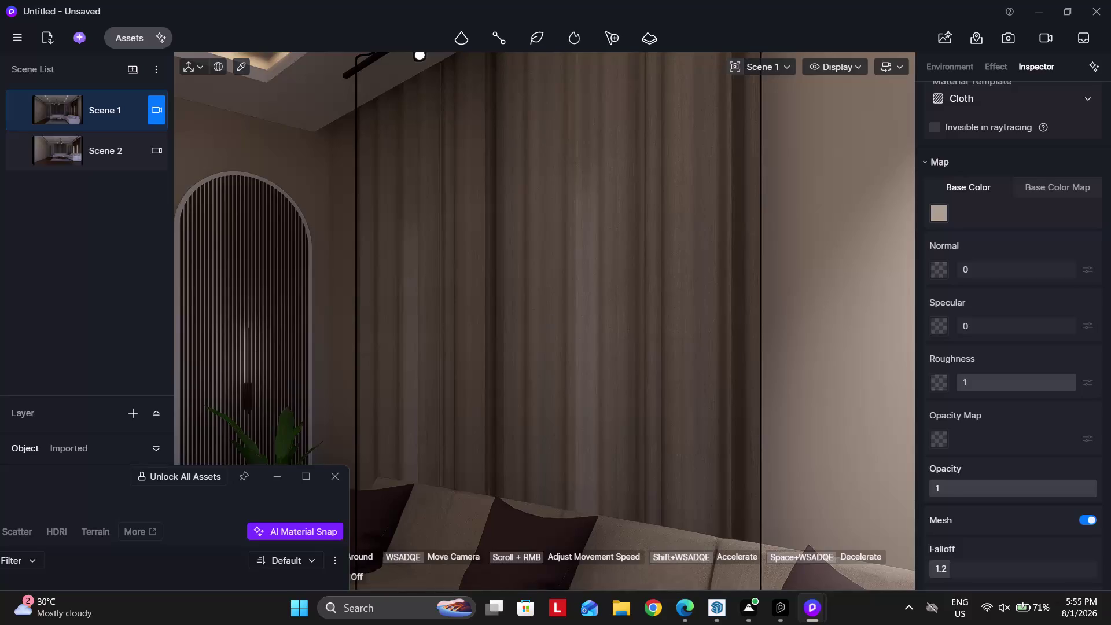
Pick up the curtain's cloth material with the Material Picker.
right_drag(515, 261, 518, 268)
key(Escape)
click(245, 61)
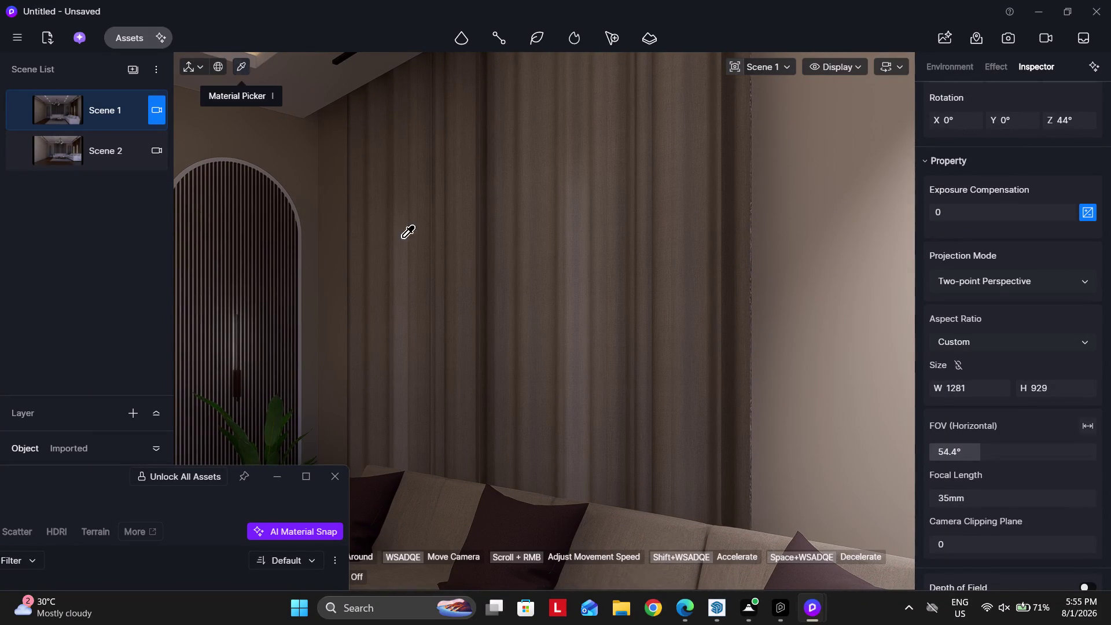
click(504, 318)
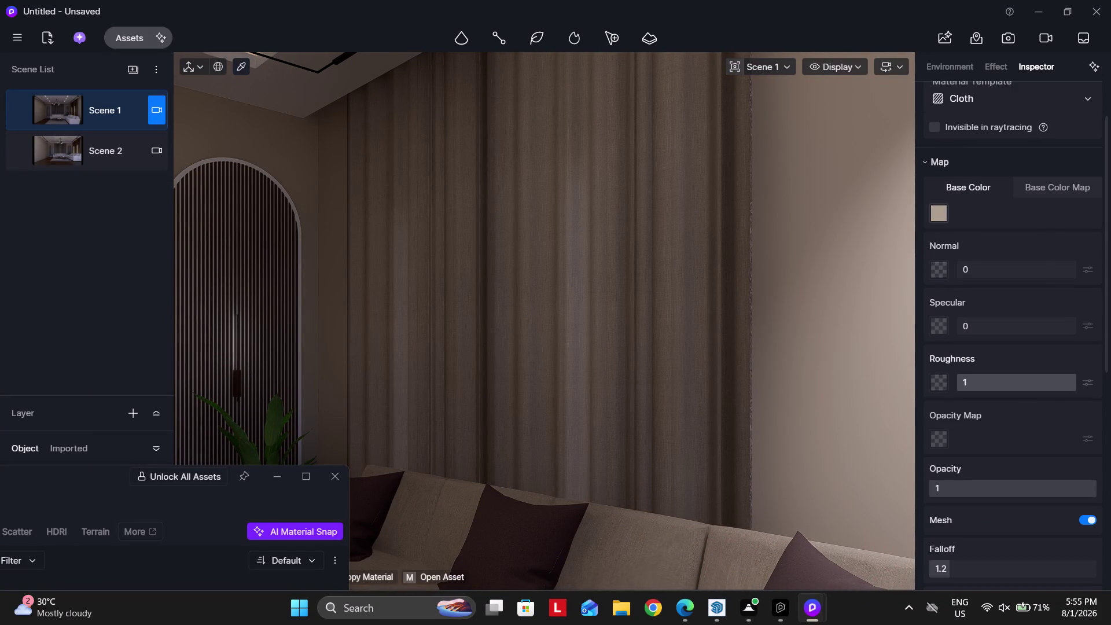
Lower the curtain roughness from 1 to 0, nudge opacity, then clear the selection.
drag(981, 388, 750, 395)
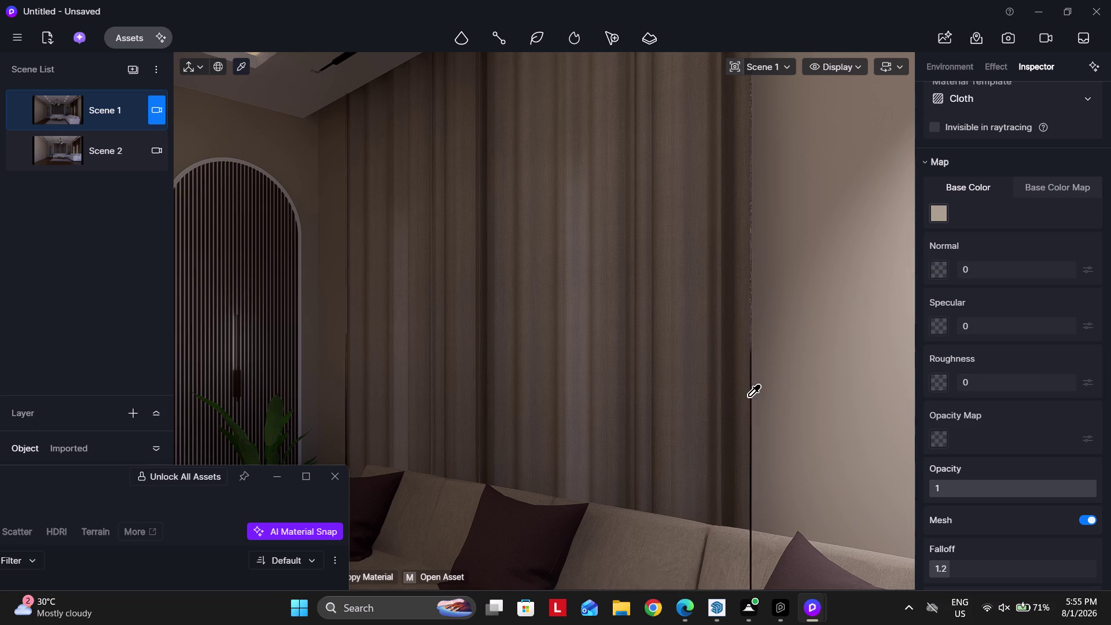
drag(944, 487, 1110, 478)
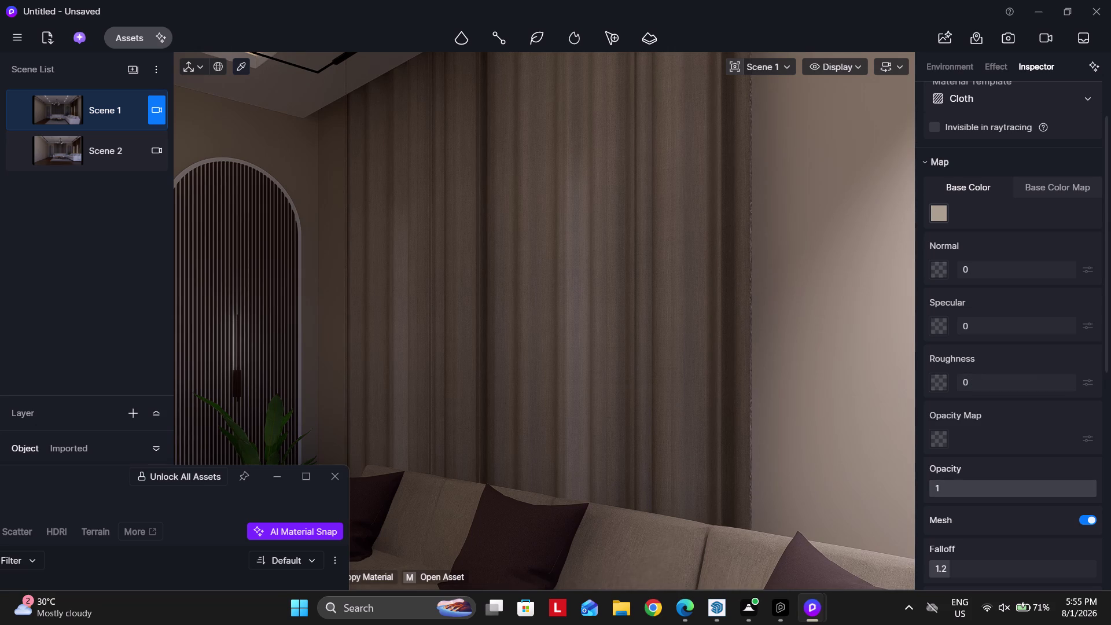
drag(1110, 479, 1110, 478)
click(965, 492)
drag(960, 492, 880, 492)
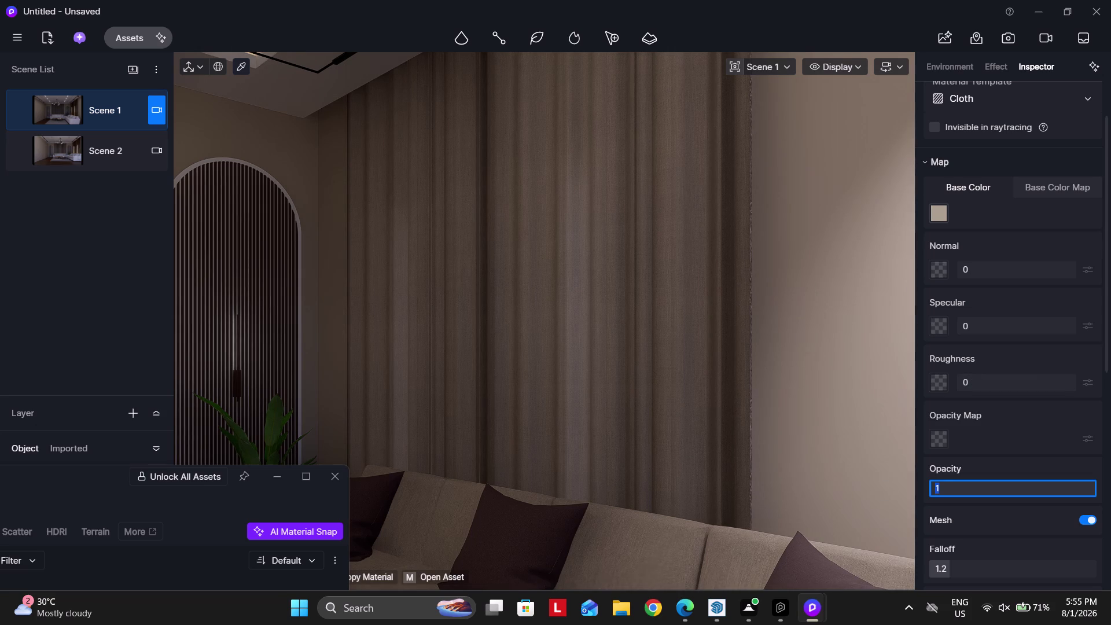
click(857, 466)
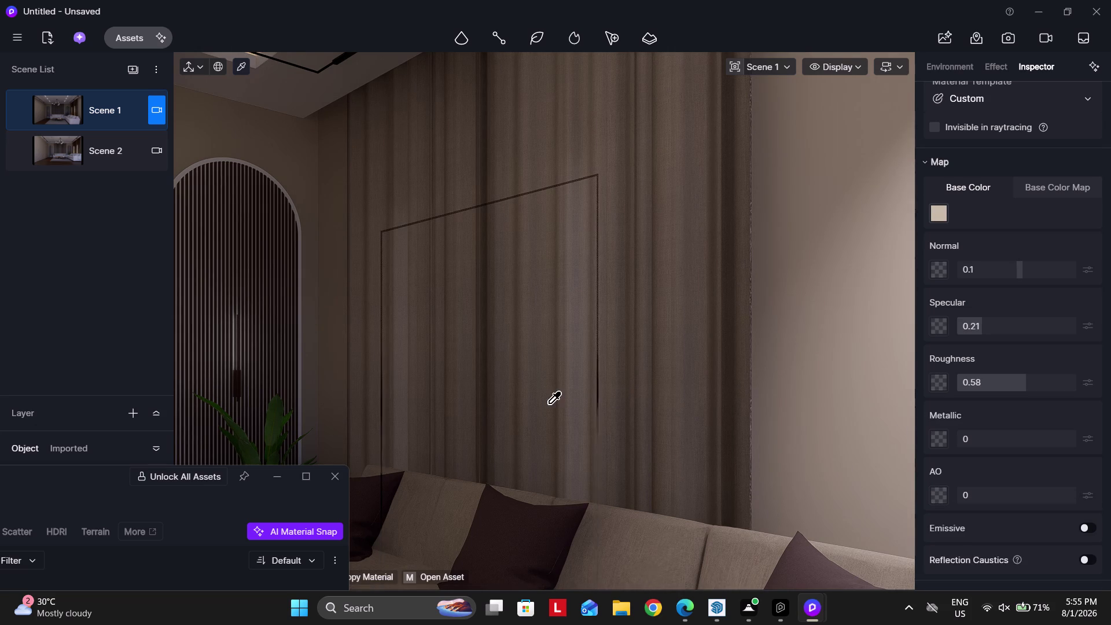
click(242, 67)
click(623, 352)
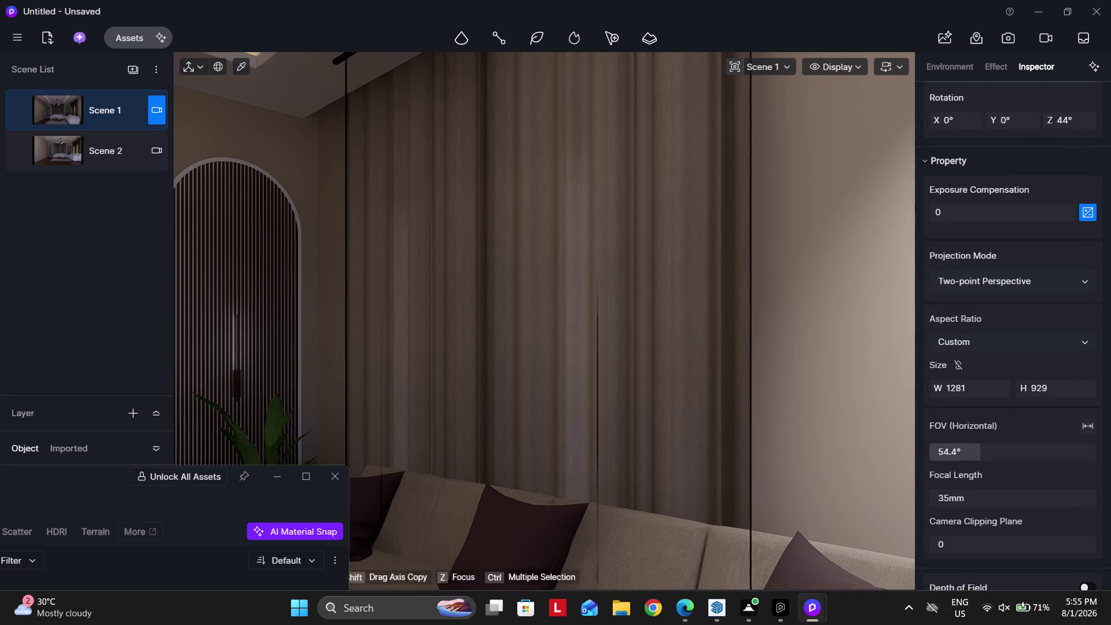
Orbit out over the living room, sofas, curtains and ceiling spotlight track.
scroll(down, 3)
scroll(down, 3)
right_drag(571, 306, 553, 334)
scroll(down, 3)
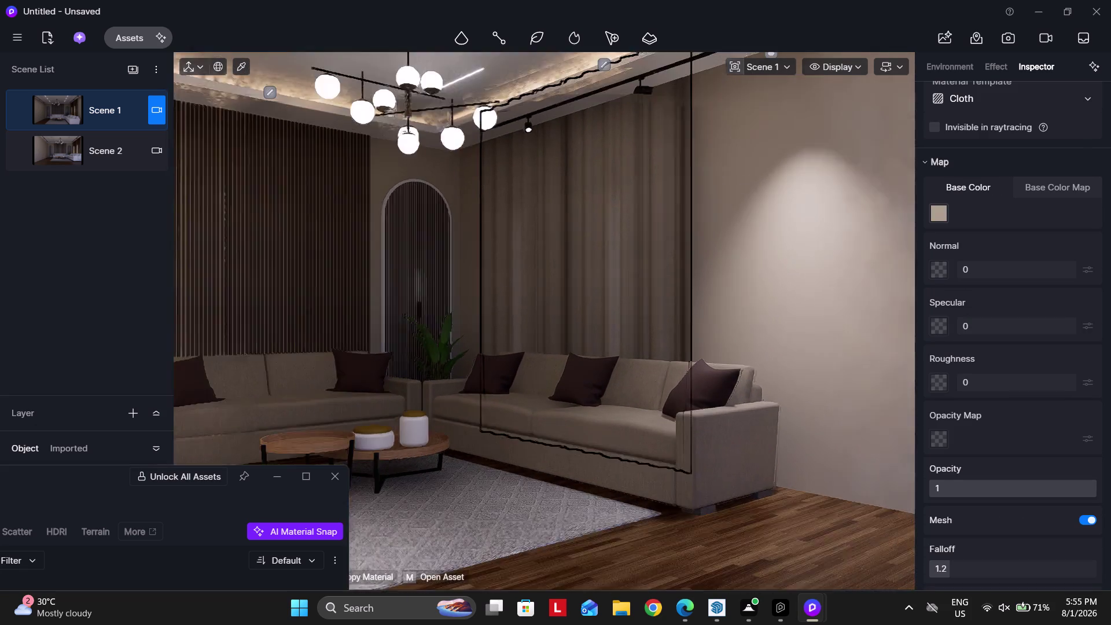
right_drag(602, 327, 588, 340)
scroll(up, 3)
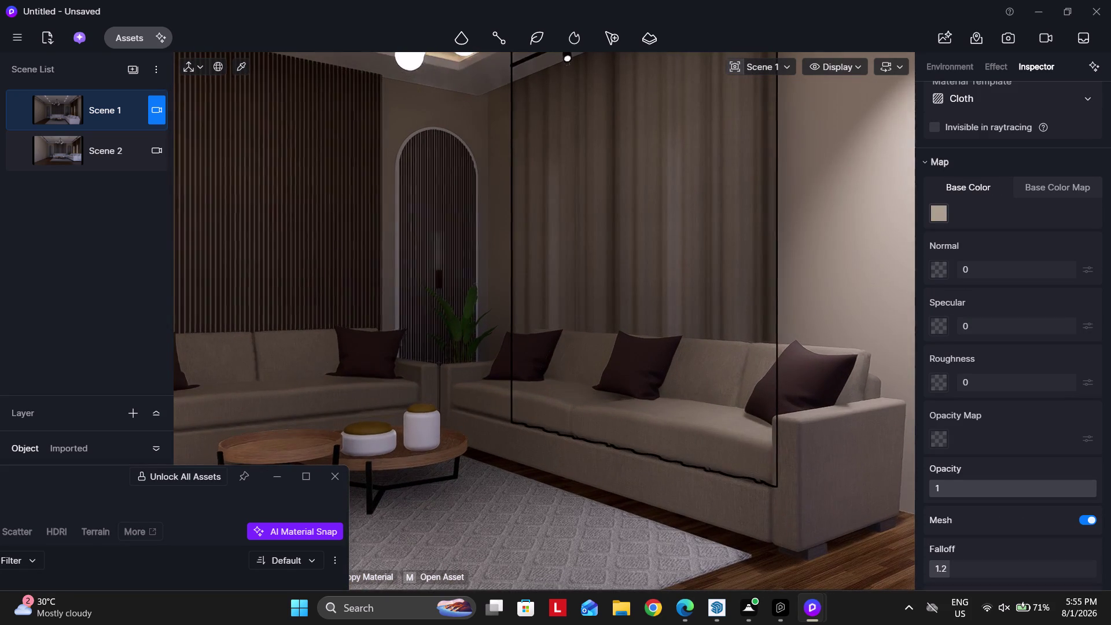
right_drag(606, 263, 609, 242)
right_drag(605, 300, 595, 282)
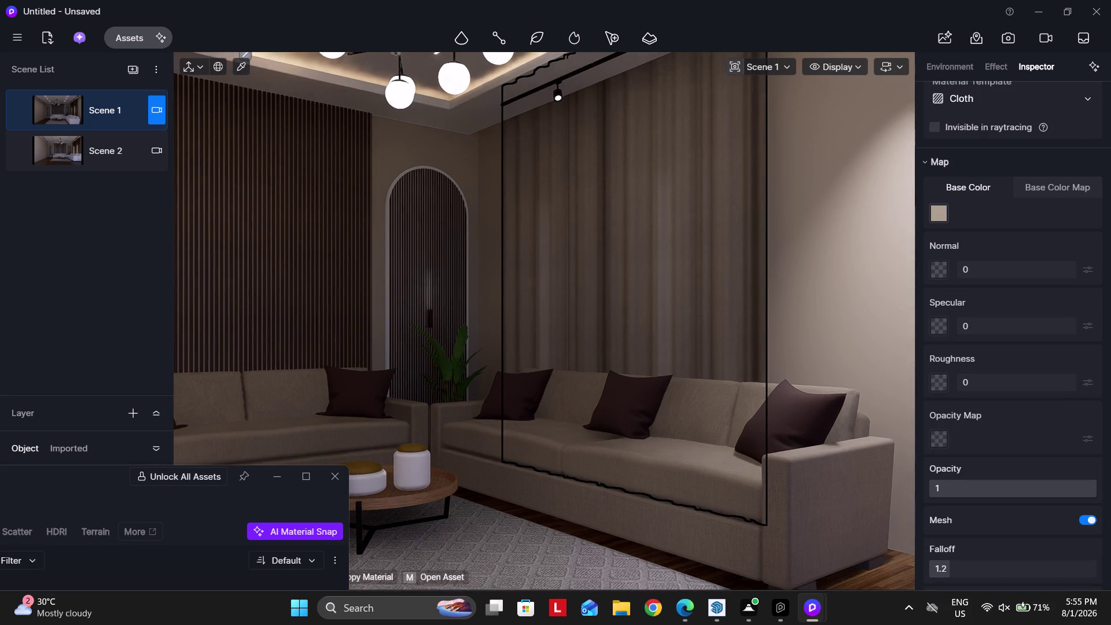
right_drag(595, 283, 596, 251)
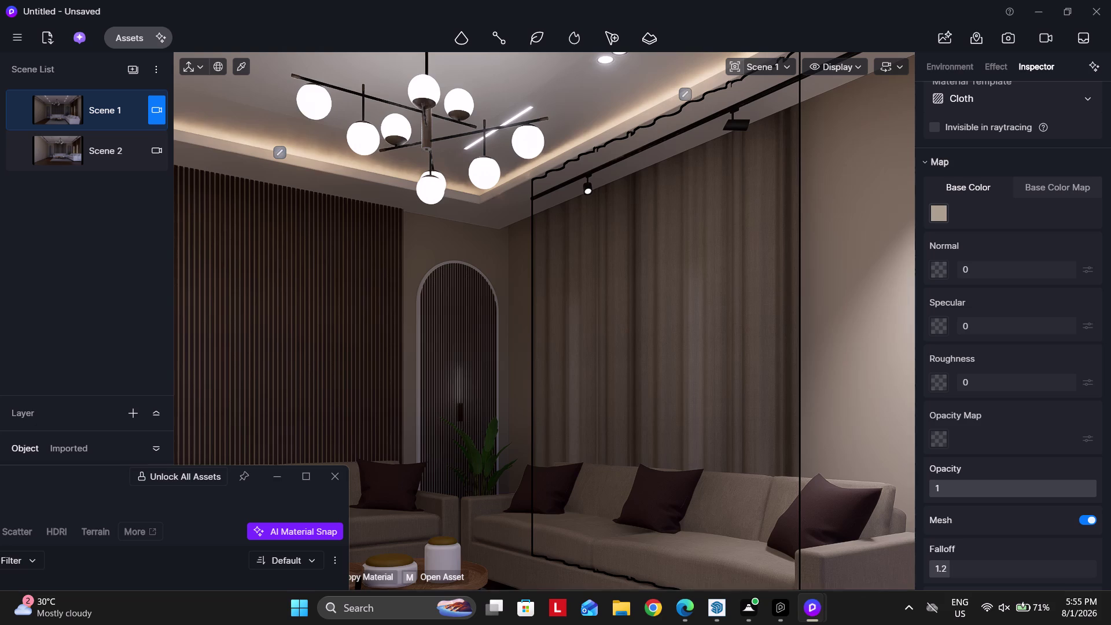
right_drag(611, 308, 619, 327)
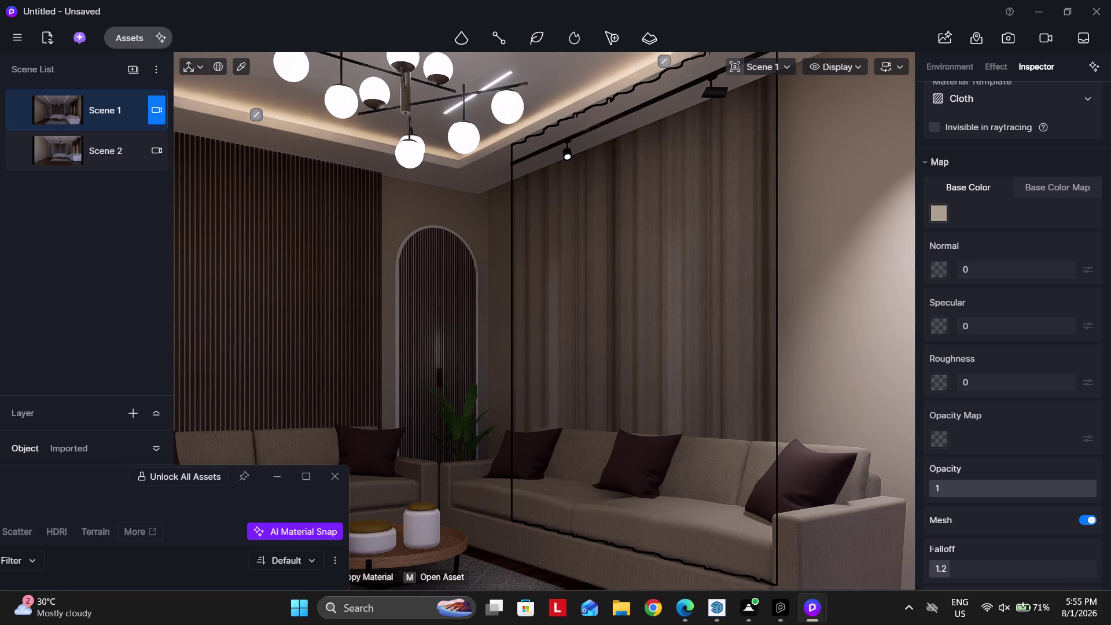
Expand and collapse the object list, then enlarge the asset library.
click(139, 37)
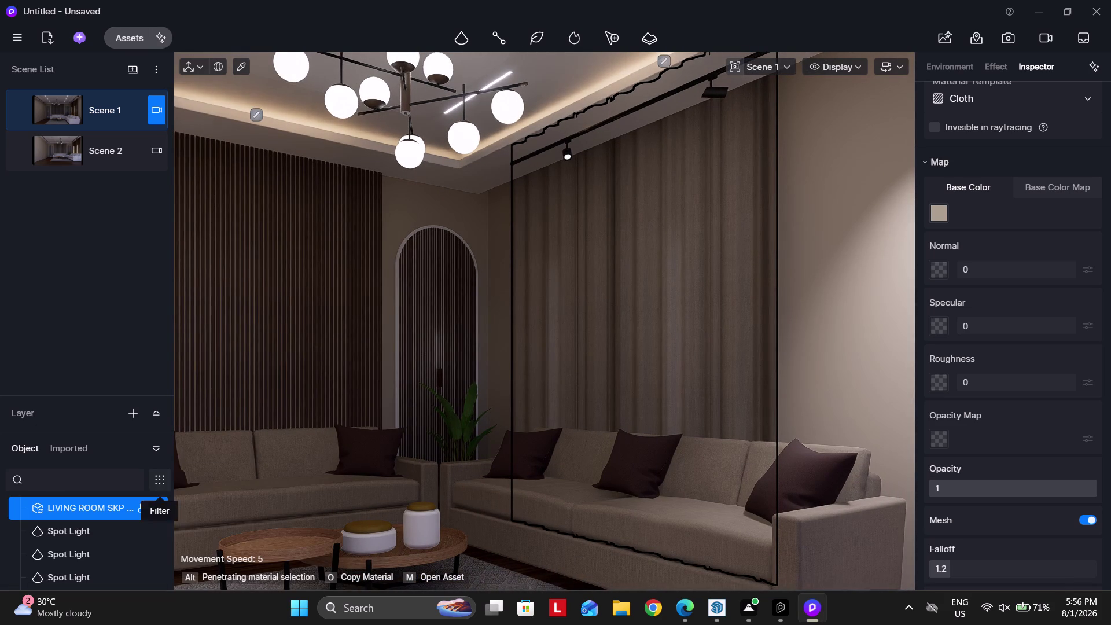
click(123, 42)
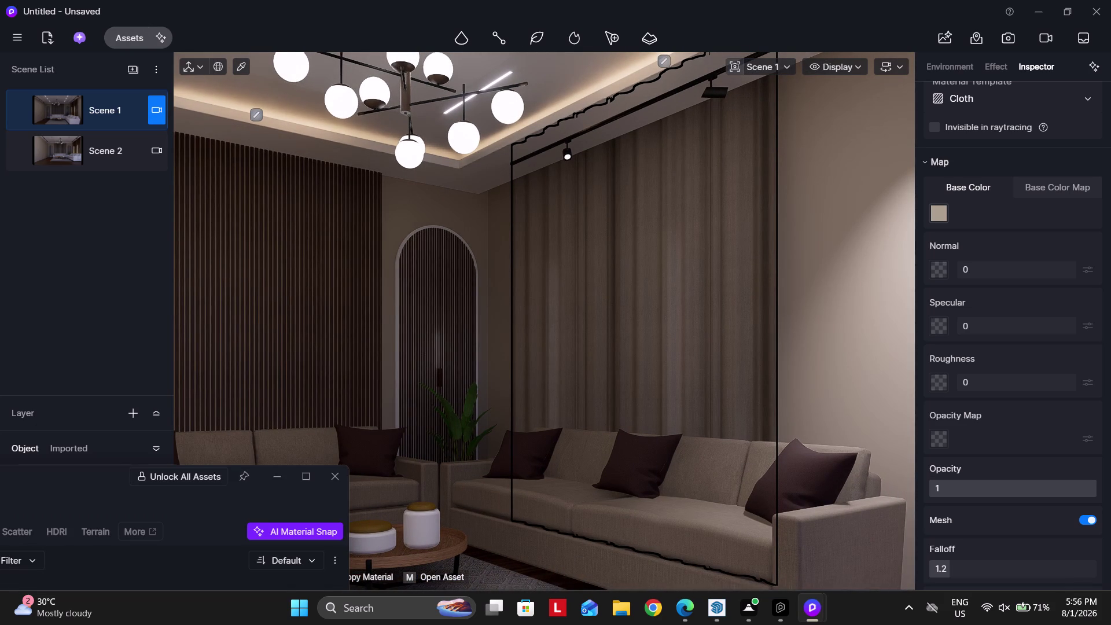
drag(102, 474, 365, 206)
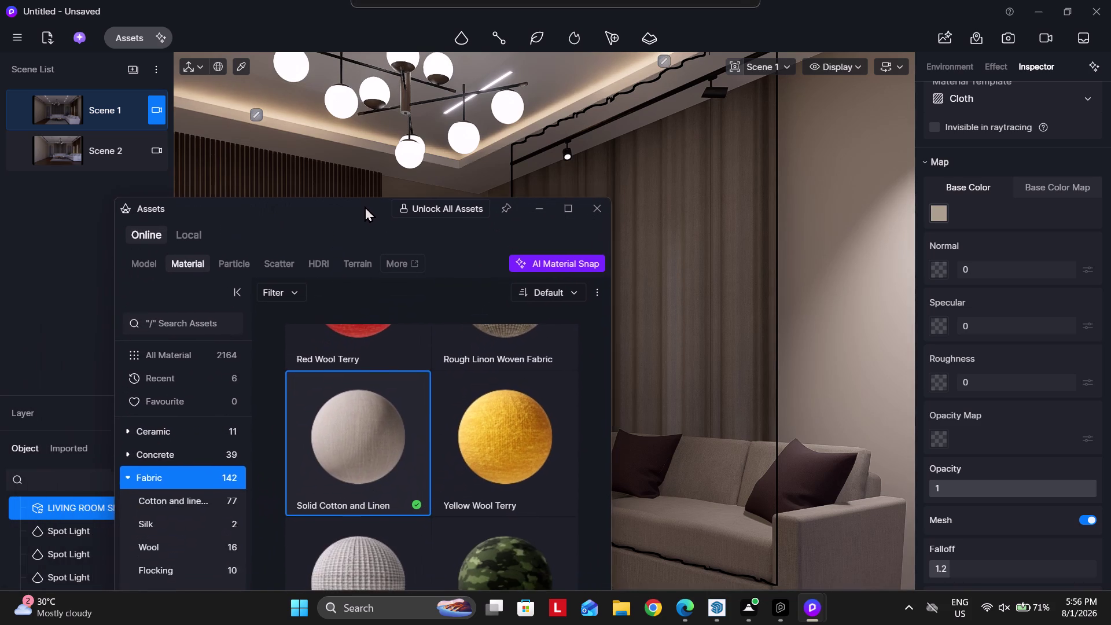
Reposition the Assets window and browse Fabric down to the Carpet materials.
drag(364, 206, 364, 200)
scroll(down, 3)
drag(225, 197, 191, 90)
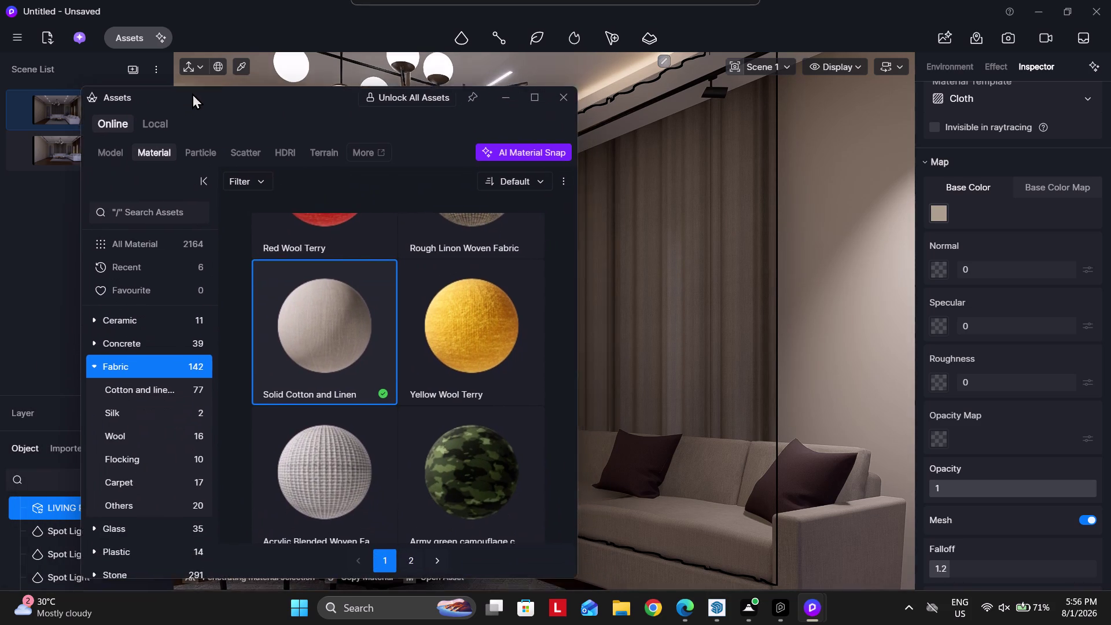
drag(192, 90, 186, 63)
click(122, 362)
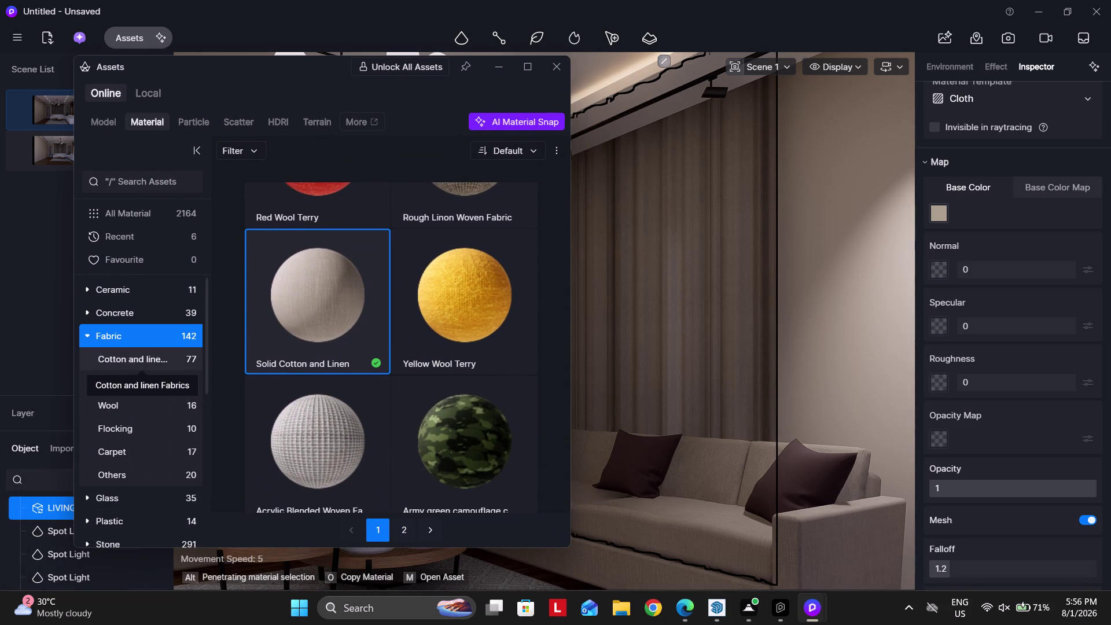
click(120, 388)
click(125, 400)
click(129, 423)
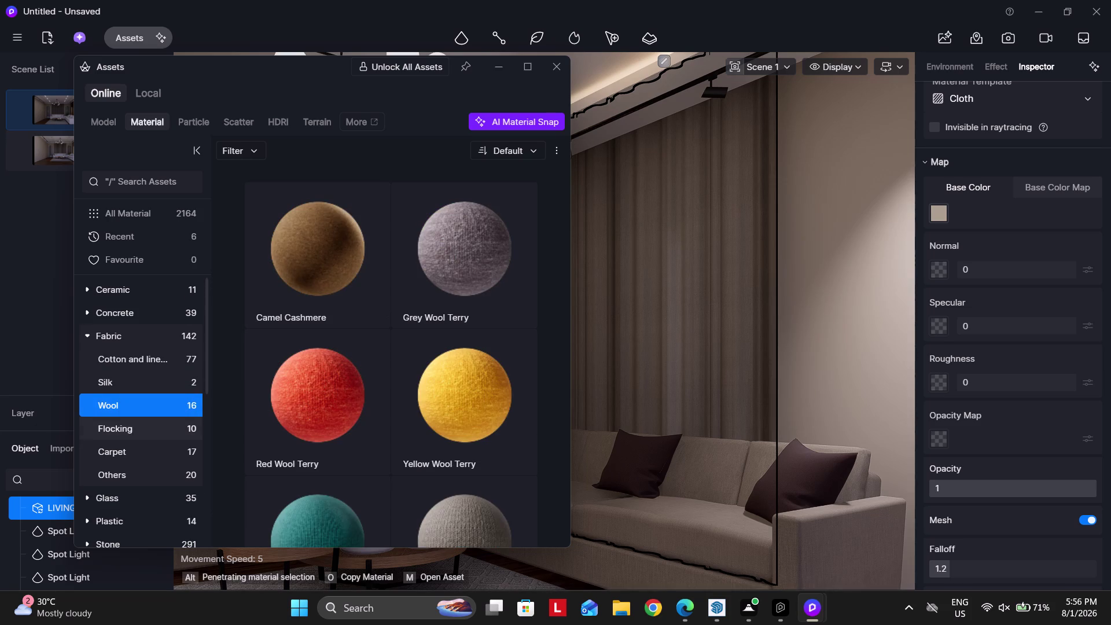
click(133, 439)
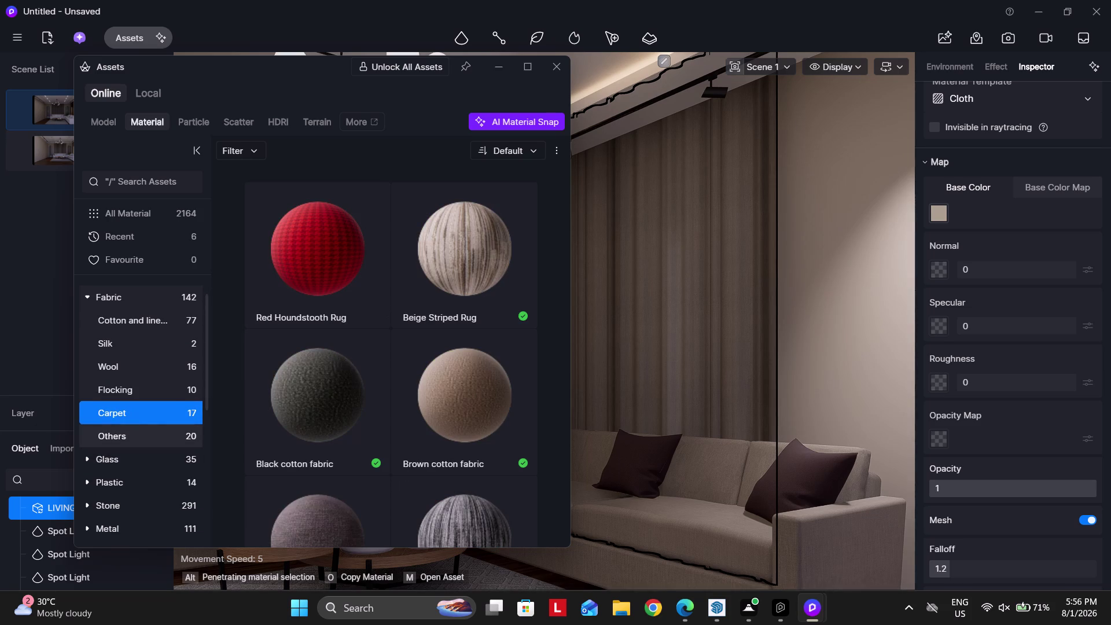
drag(207, 73, 598, 29)
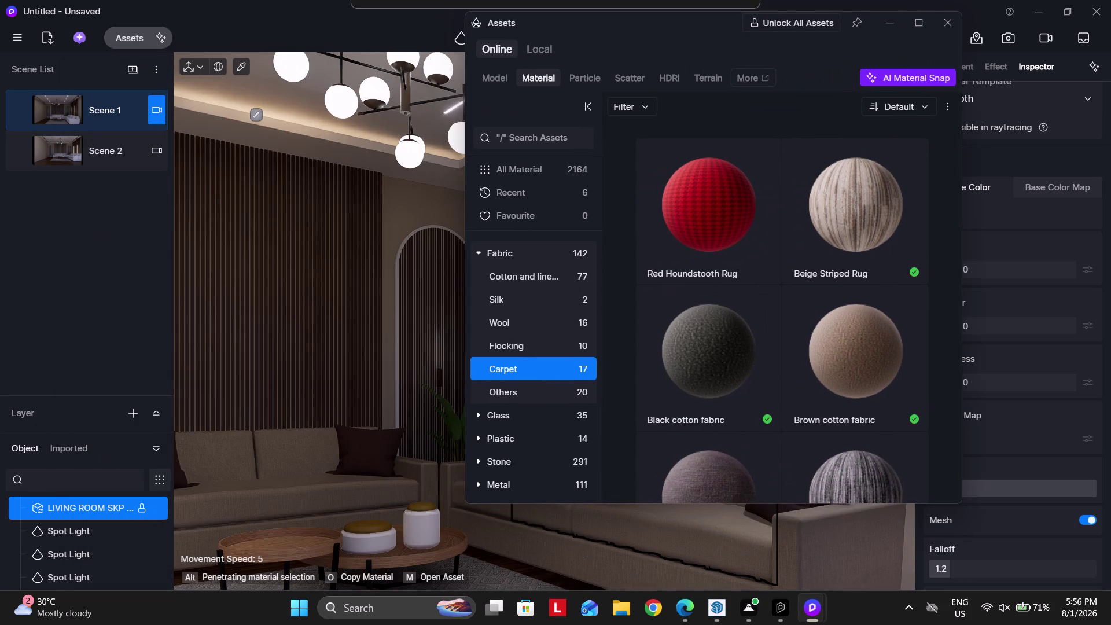
Aim the view down and move in over the floor rug.
right_drag(322, 204, 288, 333)
right_drag(326, 239, 367, 373)
scroll(up, 3)
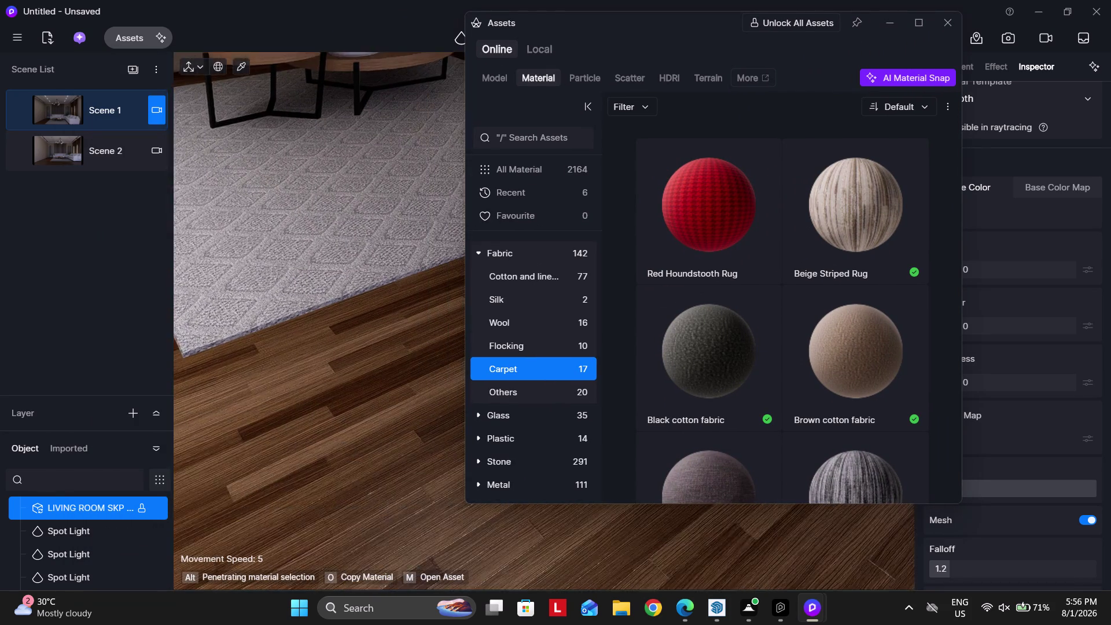
scroll(up, 3)
right_drag(328, 213, 333, 100)
scroll(up, 3)
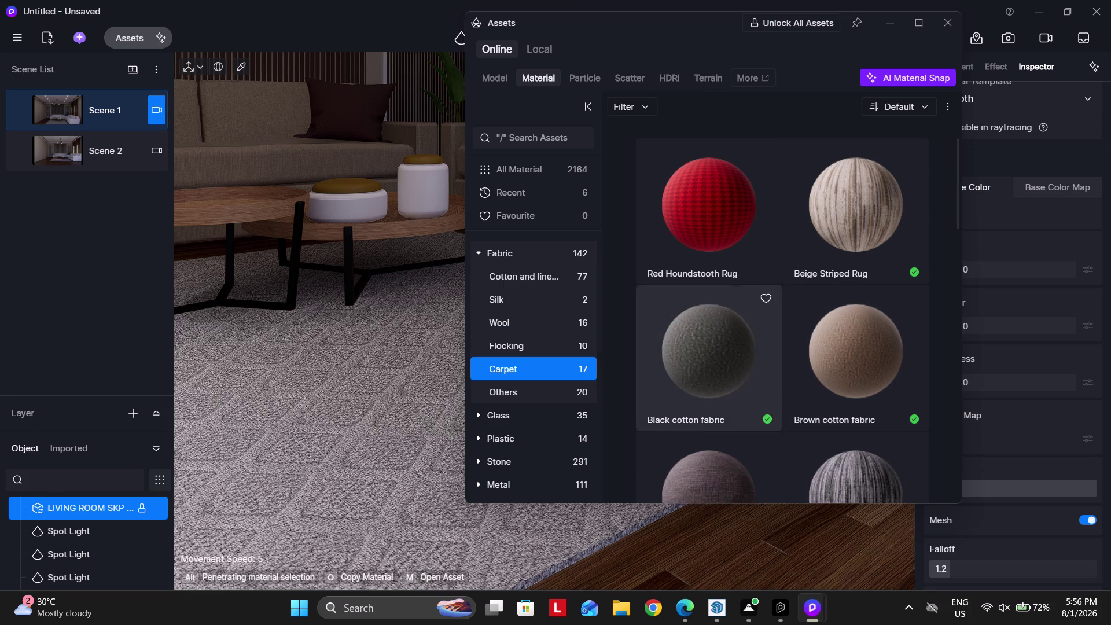
Apply Beige Striped Rug to the floor rug and inspect the texture.
scroll(up, 3)
click(862, 211)
click(398, 428)
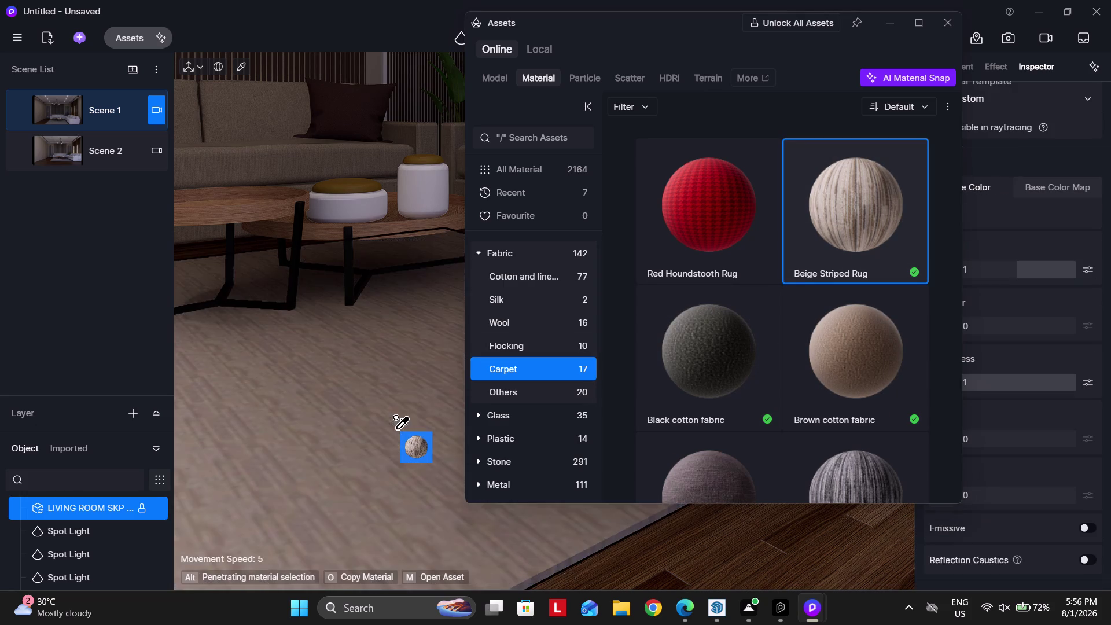
right_drag(407, 388, 399, 420)
scroll(up, 3)
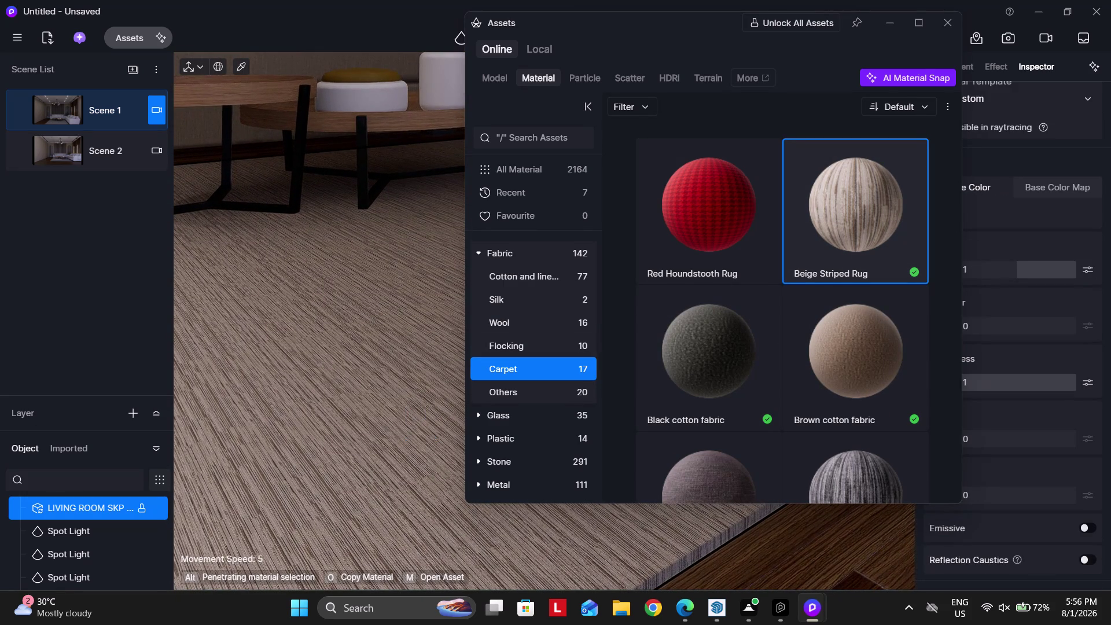
drag(625, 22, 850, 61)
scroll(down, 3)
right_drag(535, 315, 523, 343)
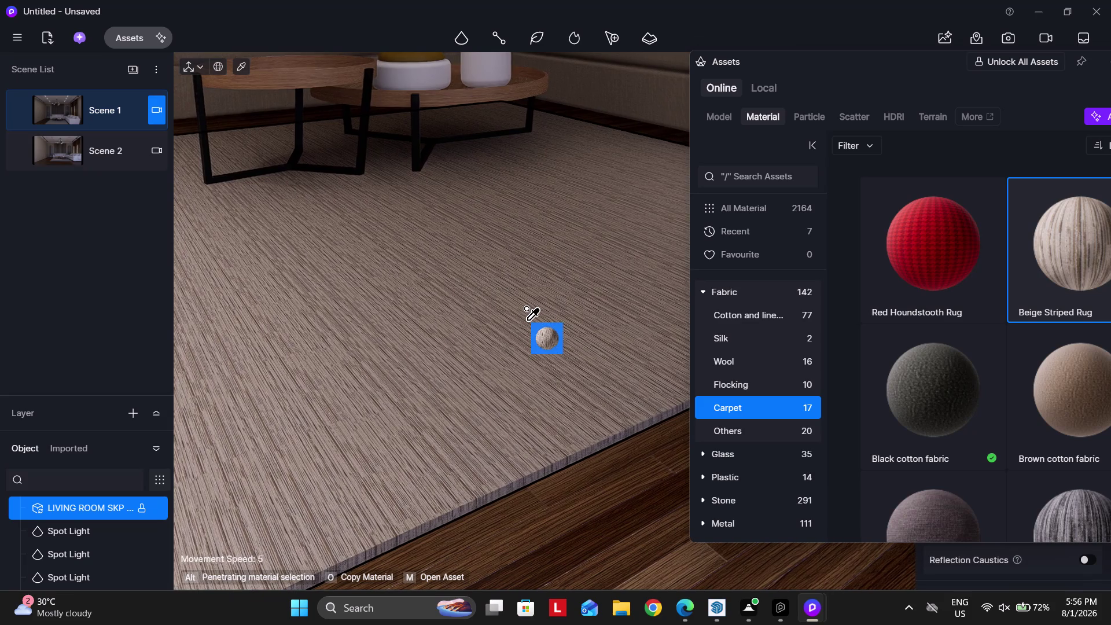
right_drag(526, 334, 528, 317)
scroll(down, 3)
right_drag(535, 333, 532, 292)
Download the Grey carpet material and apply it to the rug.
drag(898, 69, 829, 36)
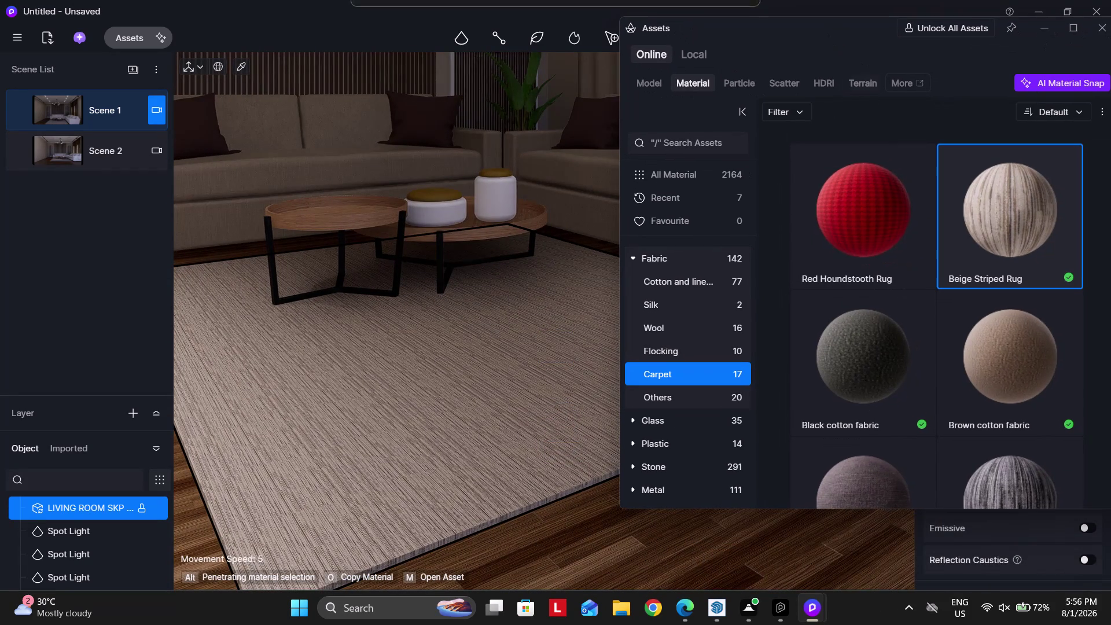
scroll(down, 3)
scroll(down, 3)
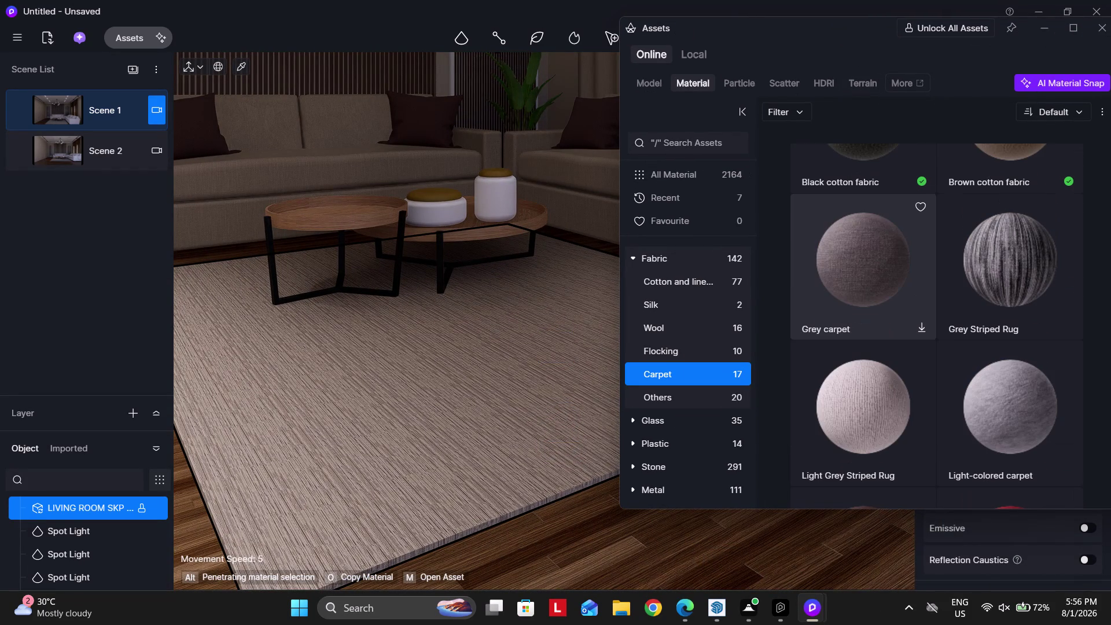
click(877, 273)
click(866, 256)
click(438, 410)
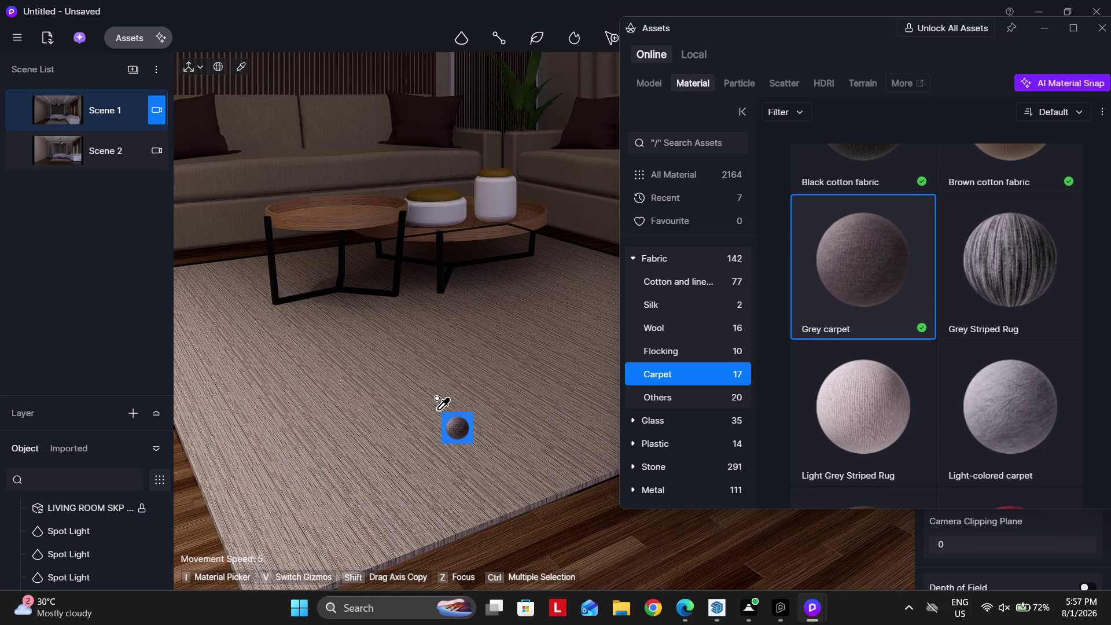
scroll(up, 3)
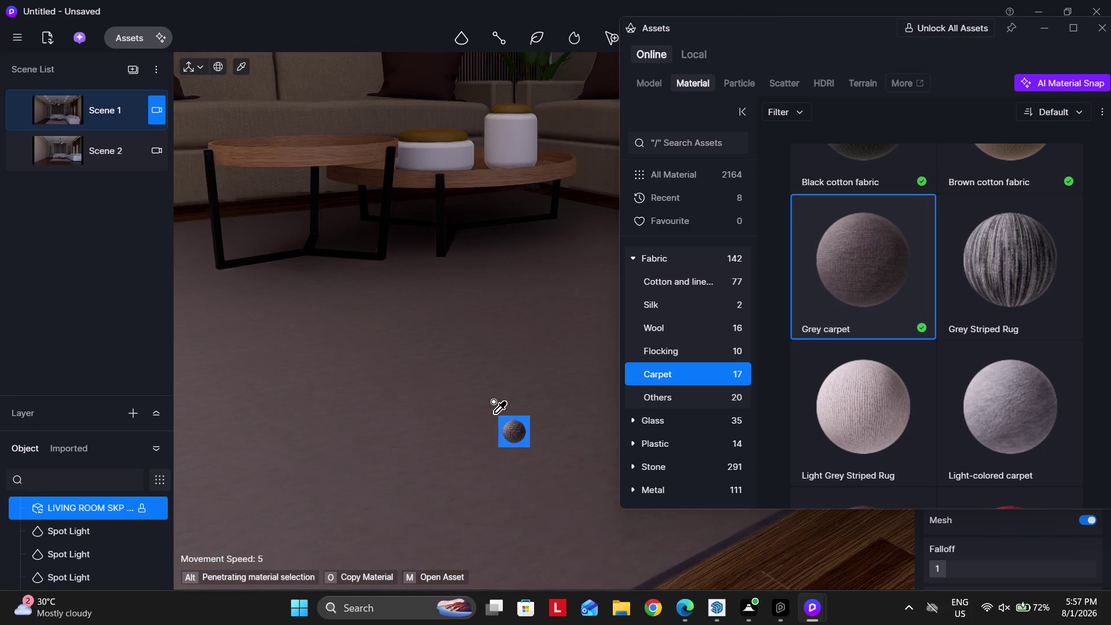
scroll(up, 3)
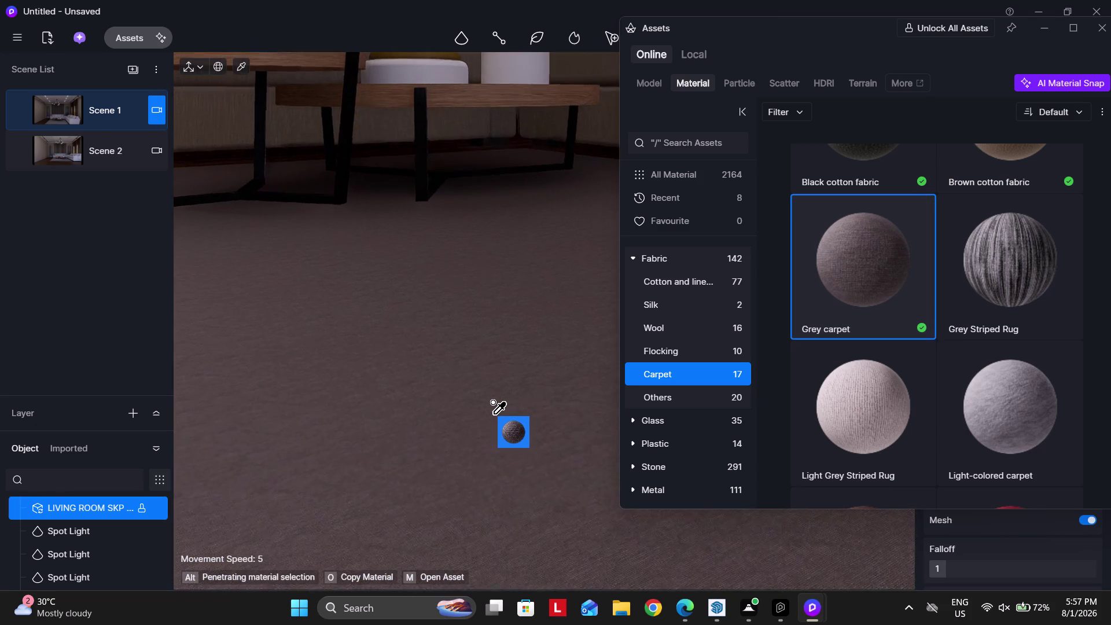
scroll(up, 3)
scroll(down, 3)
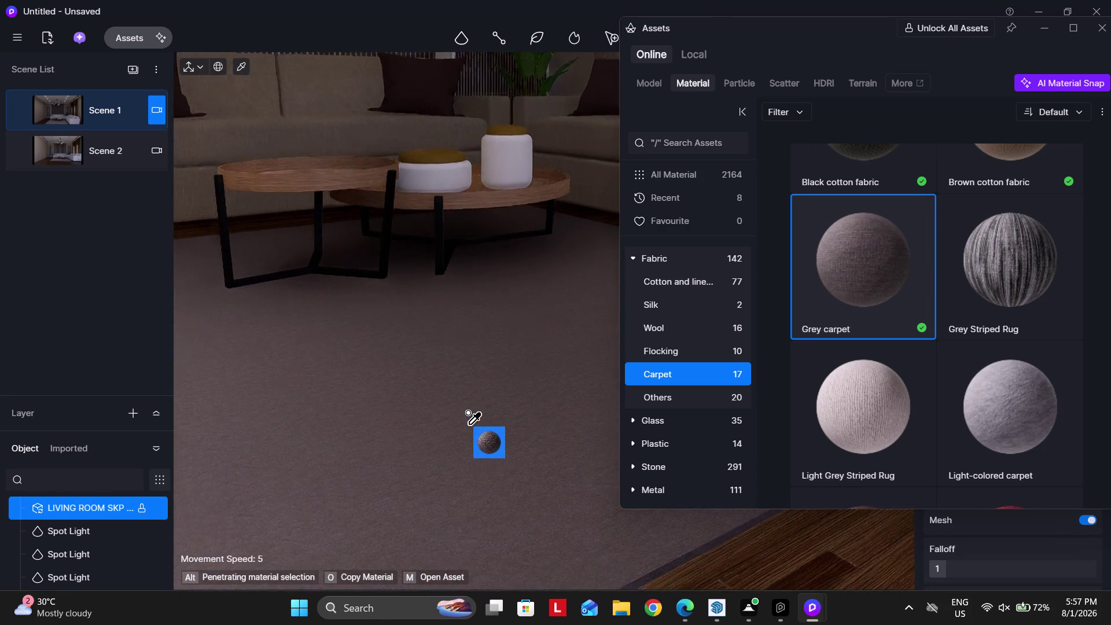
scroll(down, 3)
Download Grey Striped Rug and apply it to the rug.
right_drag(464, 361, 488, 331)
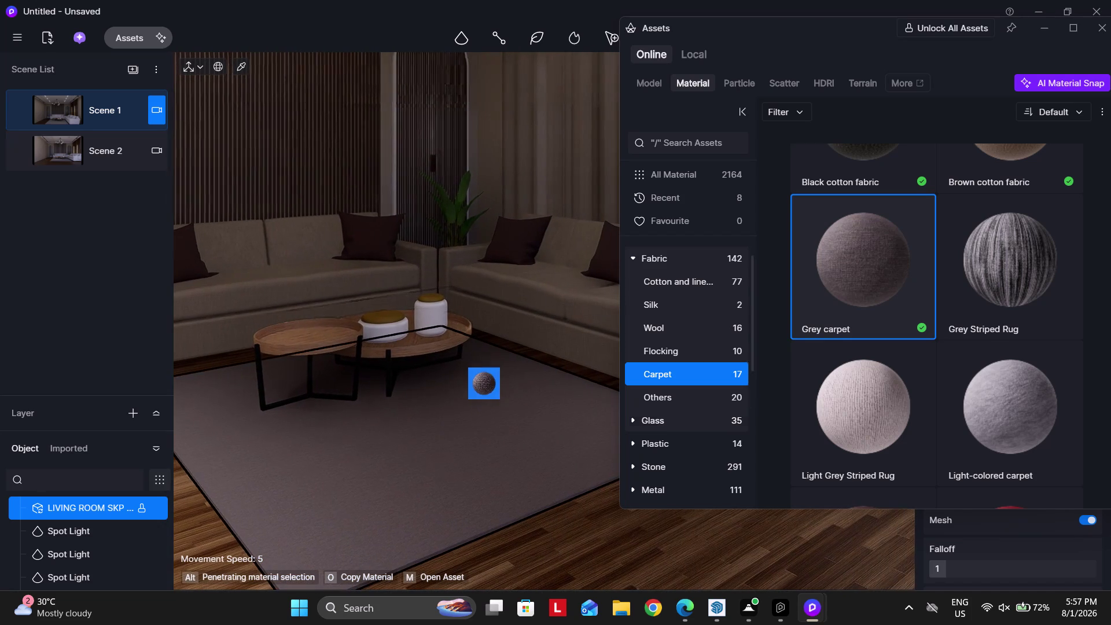
click(859, 403)
click(990, 270)
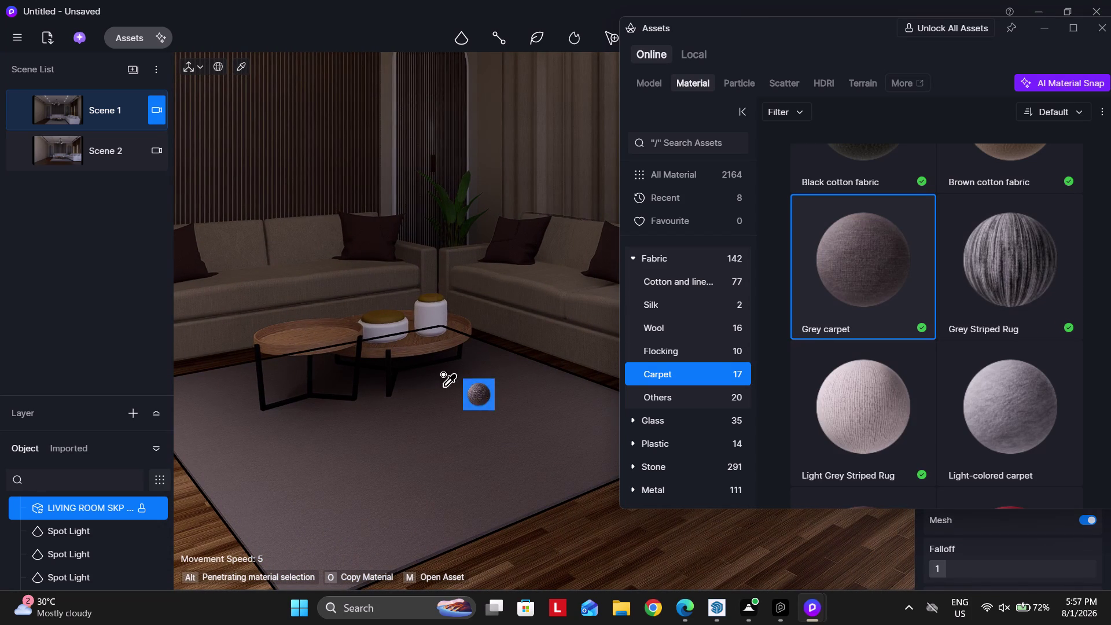
click(456, 409)
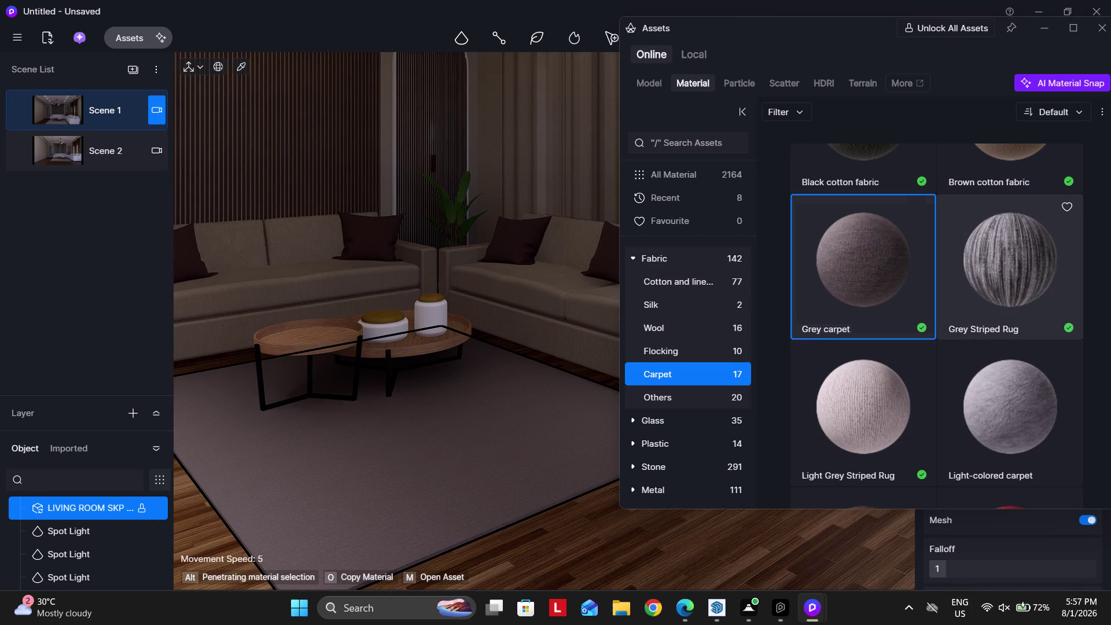
click(987, 277)
click(465, 510)
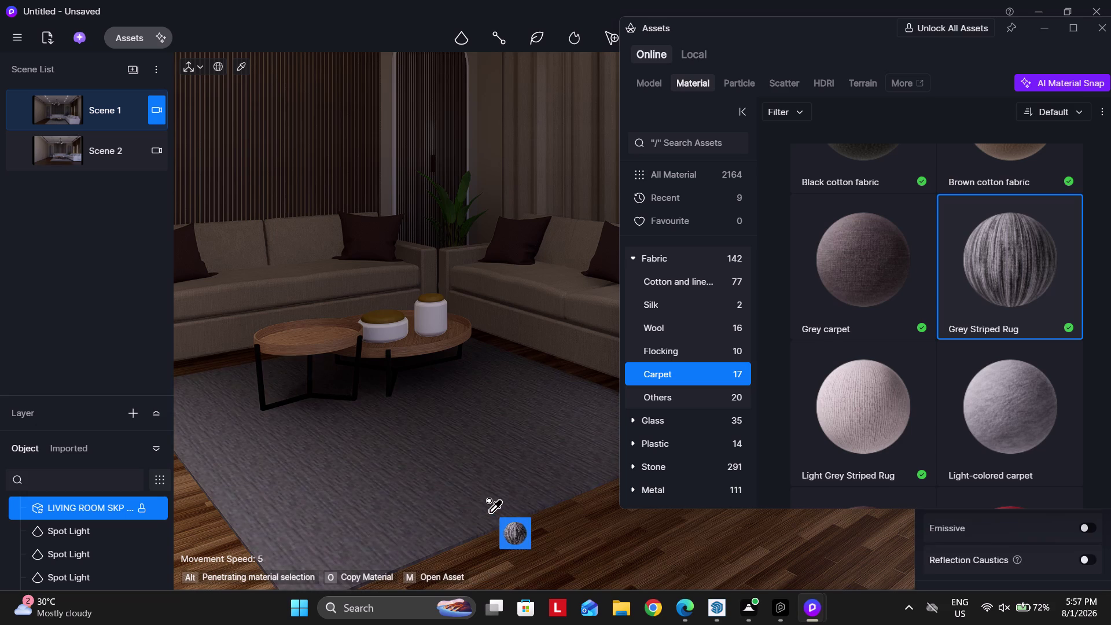
scroll(up, 3)
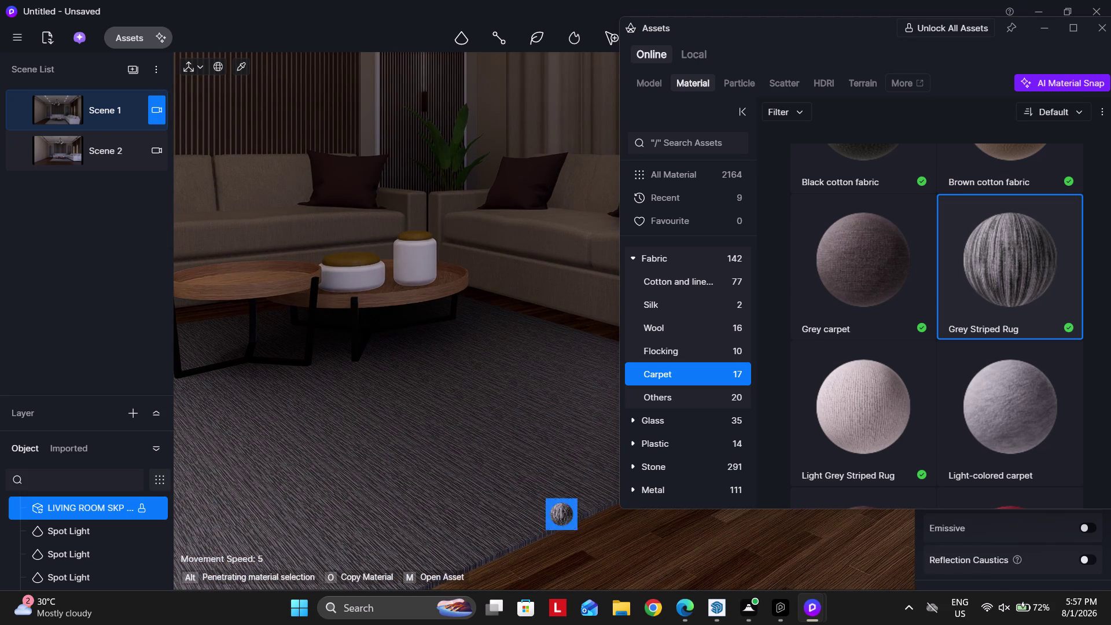
scroll(up, 3)
scroll(up, 3)
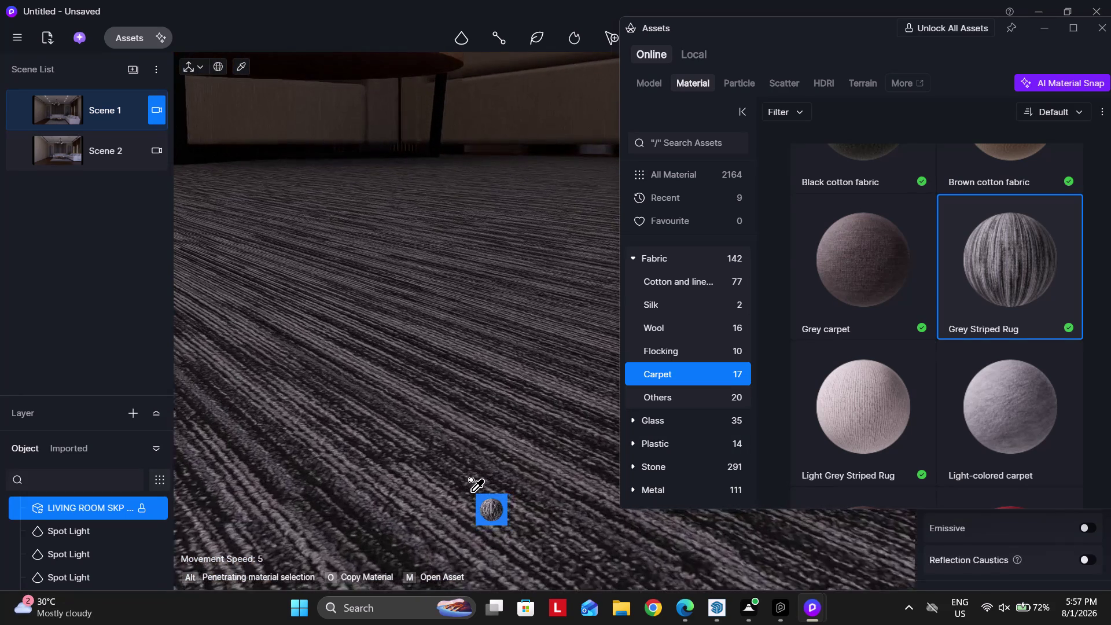
click(715, 611)
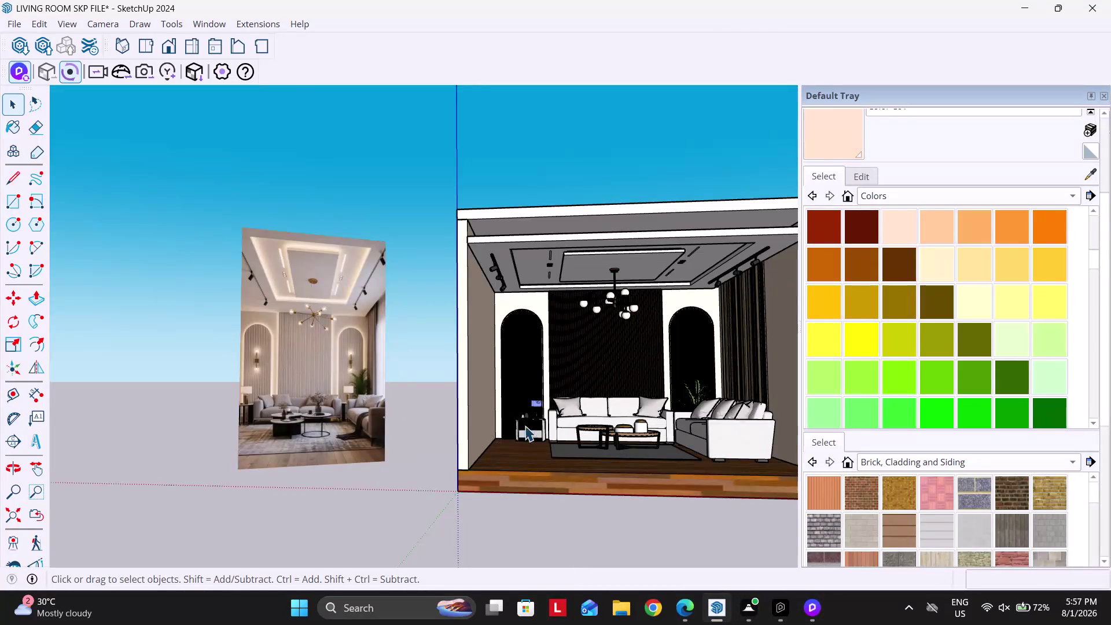
Select the rug in SketchUp and refit its texture with V-Ray cubic placement.
scroll(down, 3)
middle_drag(525, 425, 561, 515)
scroll(up, 3)
click(607, 452)
right_click(522, 75)
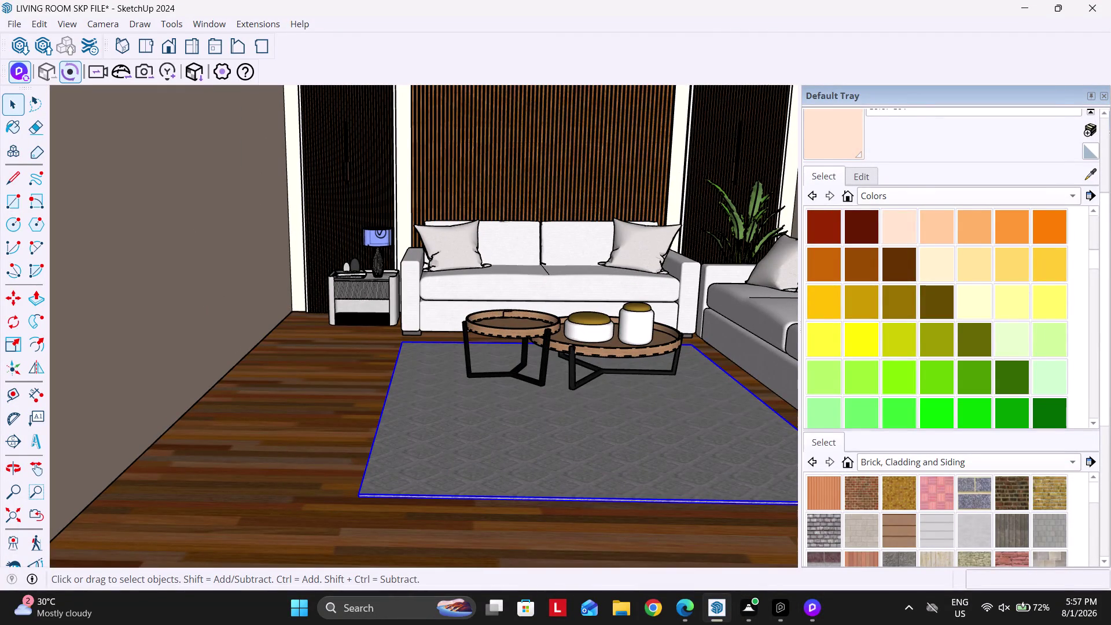
click(929, 258)
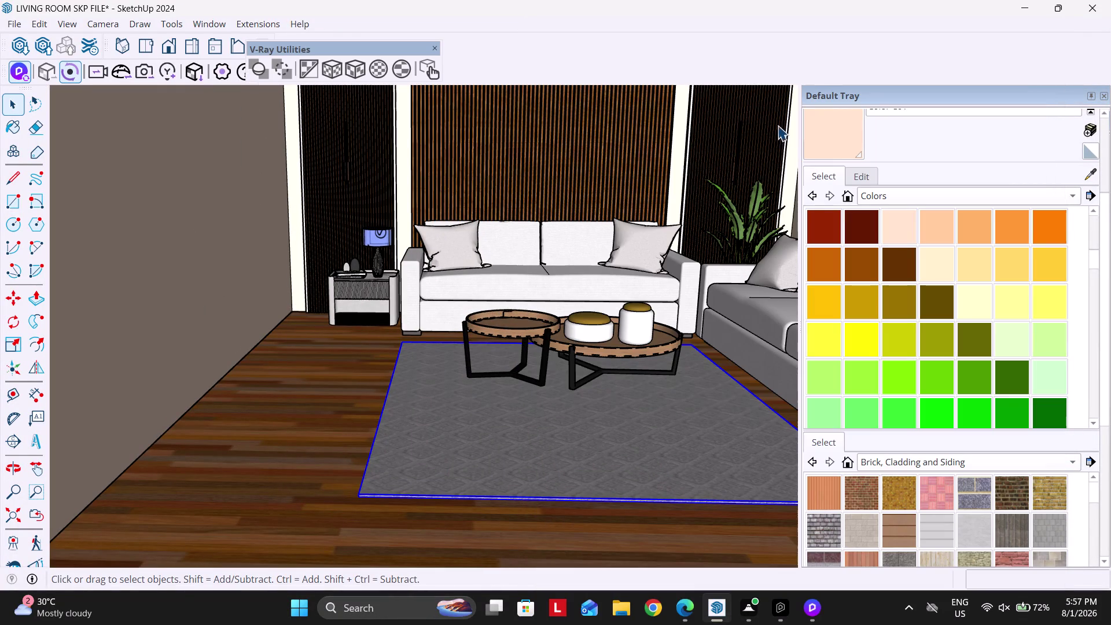
click(357, 73)
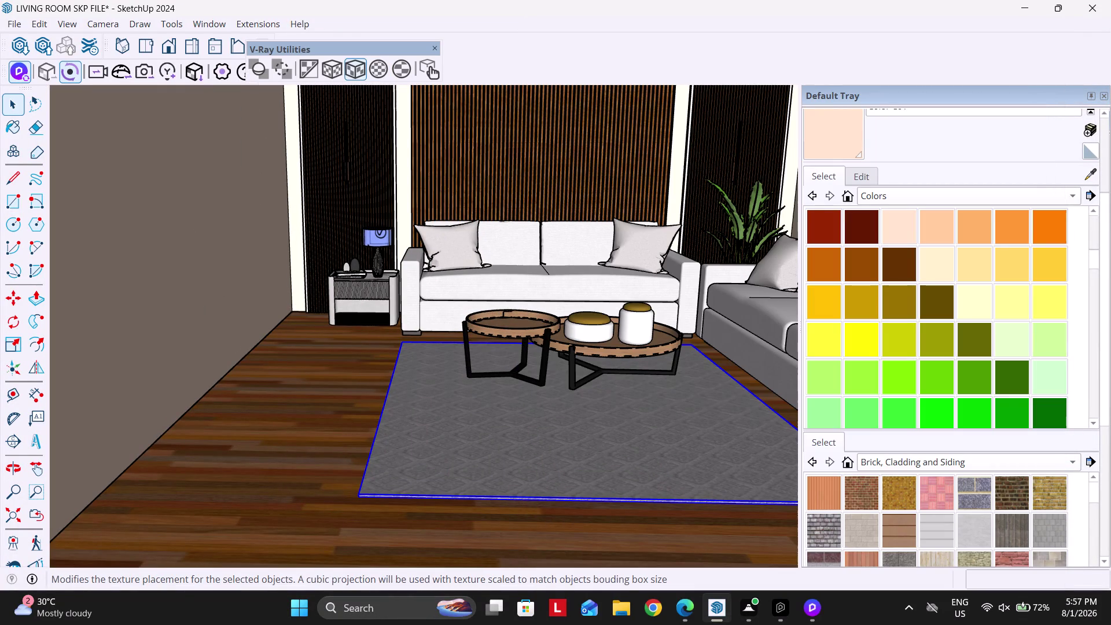
scroll(up, 3)
scroll(up, 3)
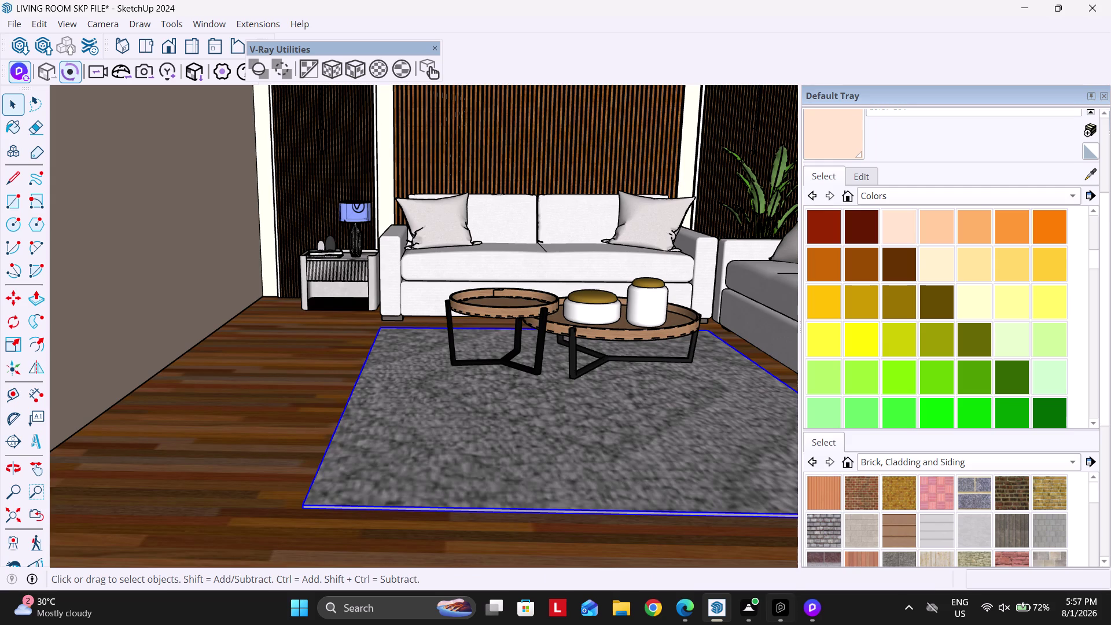
click(809, 613)
click(768, 540)
scroll(down, 3)
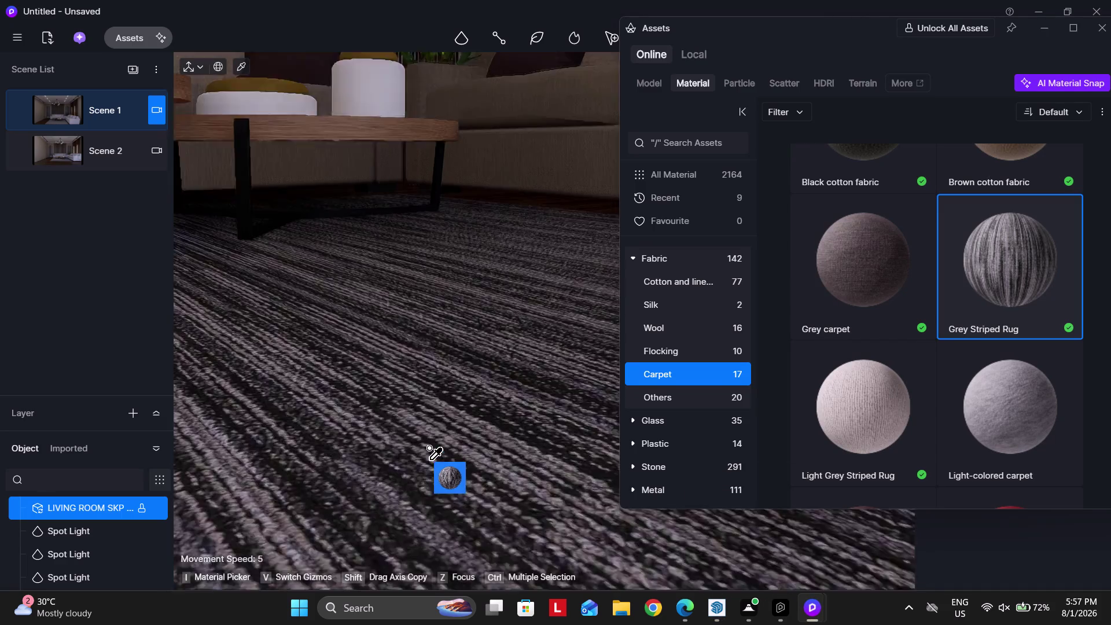
scroll(down, 3)
scroll(down, 3)
right_drag(469, 403, 454, 433)
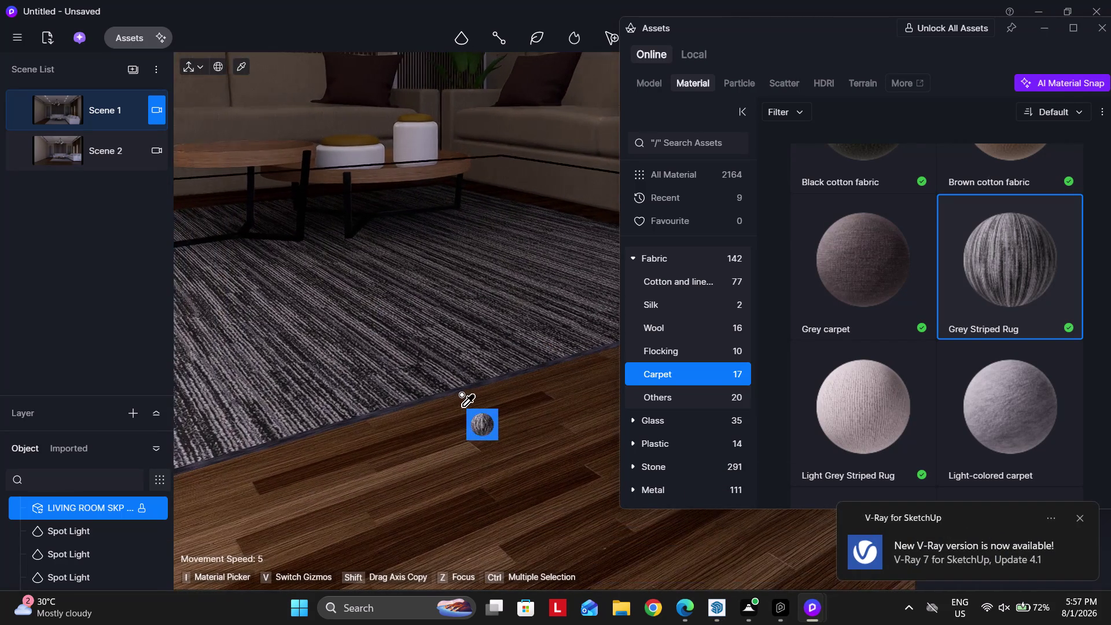
key(Escape)
key(q)
right_drag(505, 370, 505, 389)
text(aa)
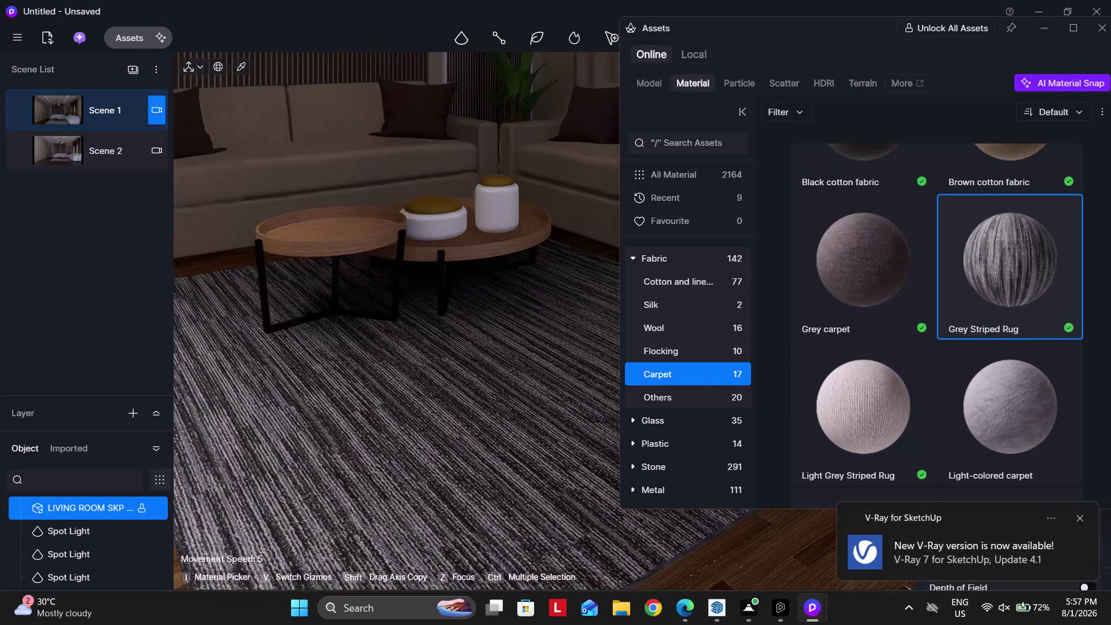
right_drag(500, 379, 495, 392)
scroll(down, 3)
right_drag(410, 377, 465, 380)
key(d)
key(d)
key(d)
key(s)
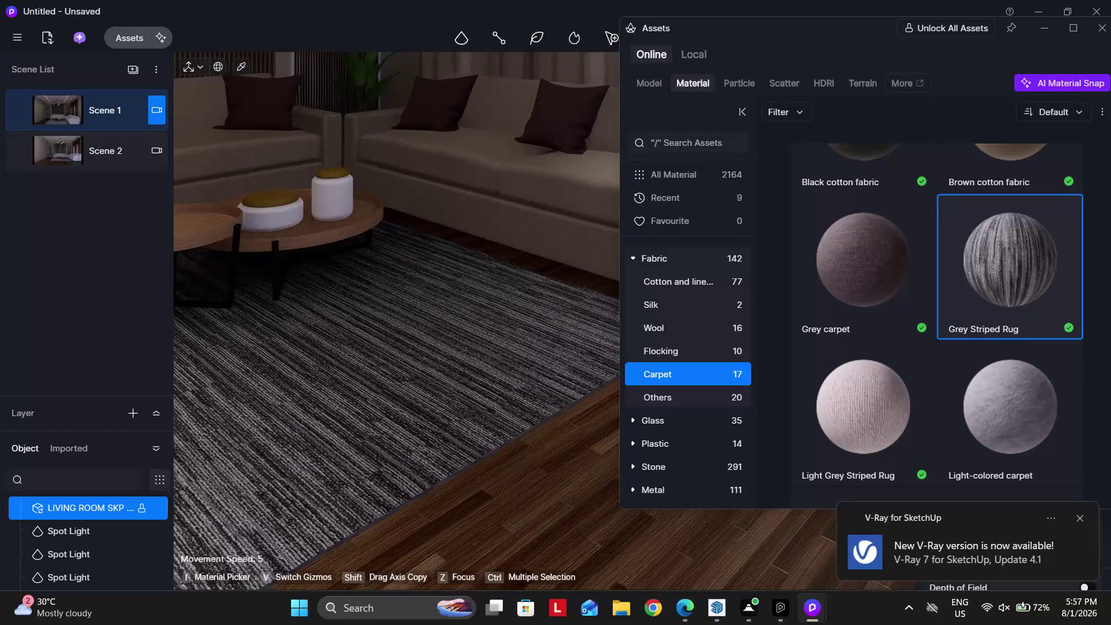
key(a)
right_drag(452, 394, 406, 379)
right_drag(517, 386, 544, 380)
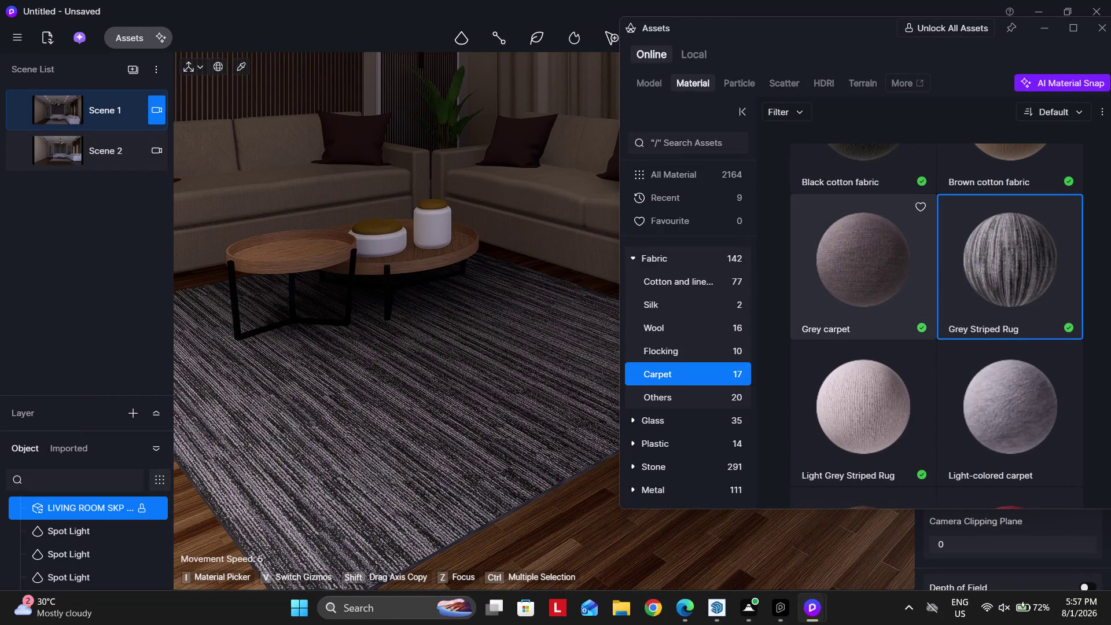
scroll(down, 3)
drag(788, 36, 806, 366)
right_drag(650, 261, 661, 135)
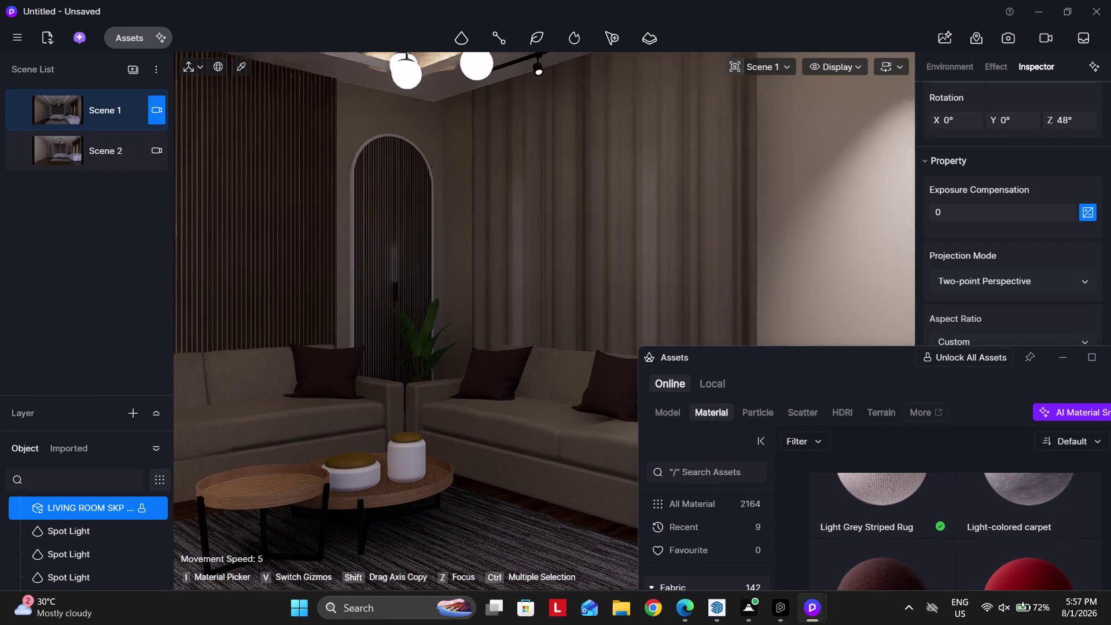
right_drag(661, 135, 657, 134)
drag(787, 372, 766, 278)
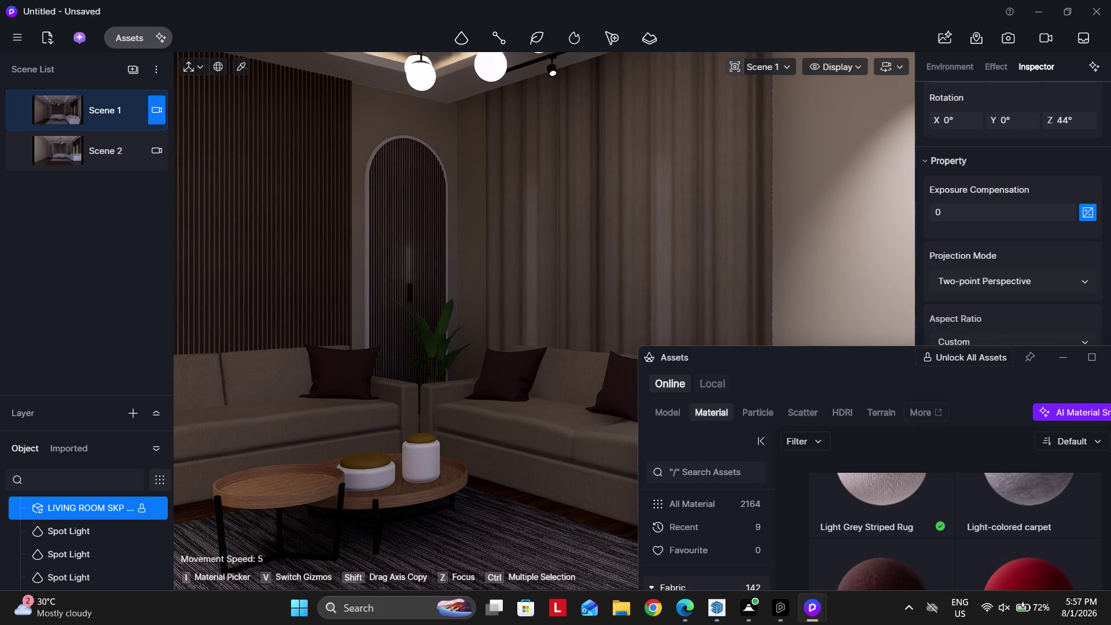
drag(821, 362, 698, 108)
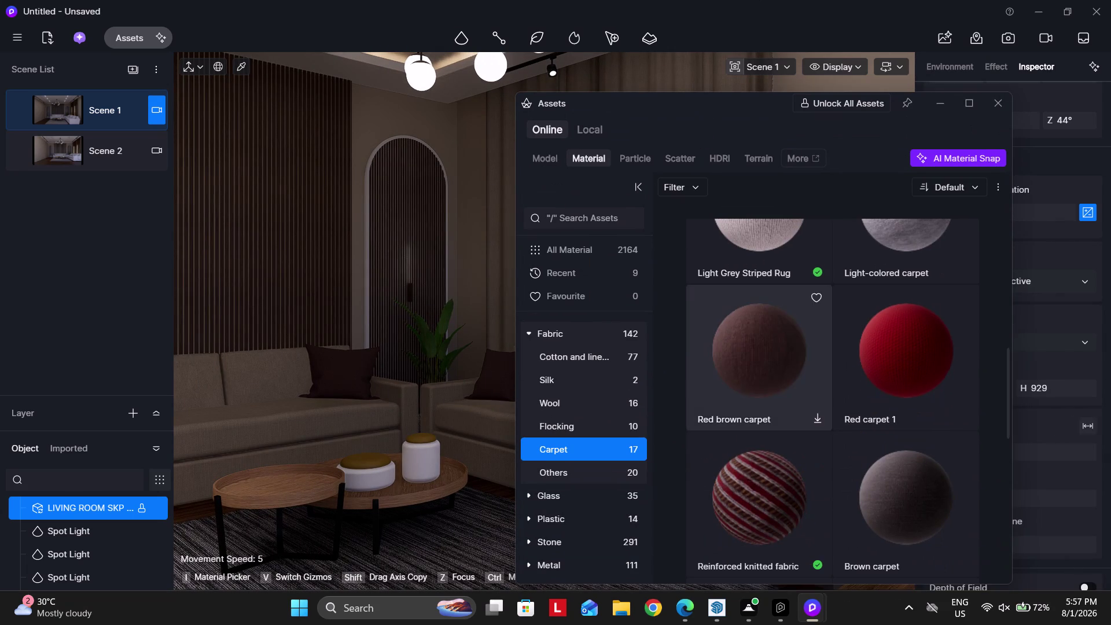
Open the Flocking fabrics and download White flannel 01.
scroll(up, 3)
scroll(down, 3)
click(572, 421)
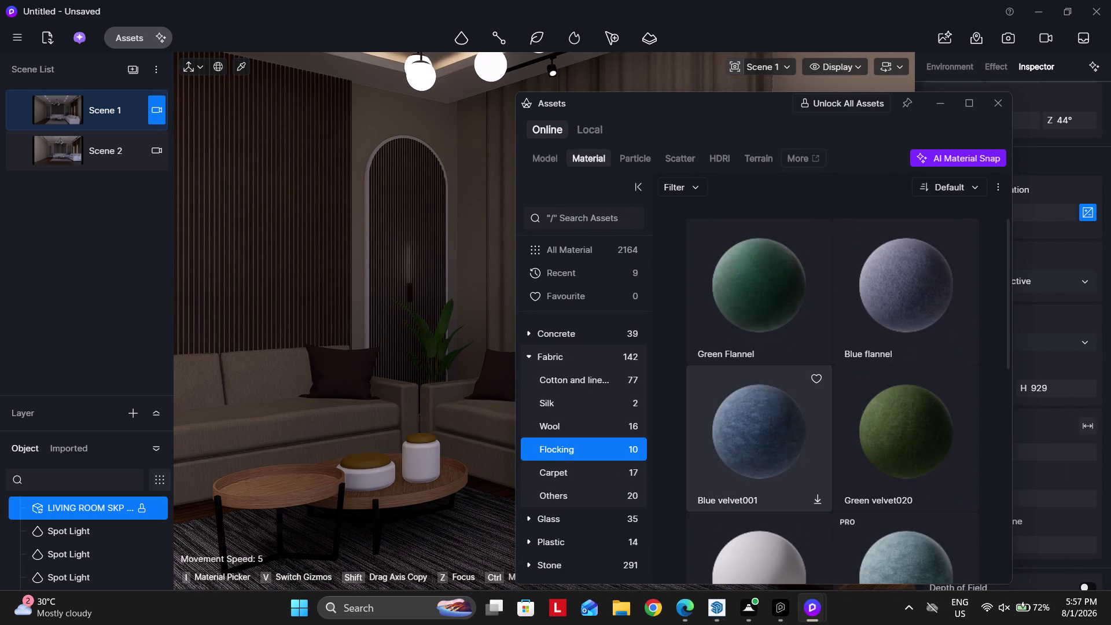
scroll(down, 3)
click(772, 288)
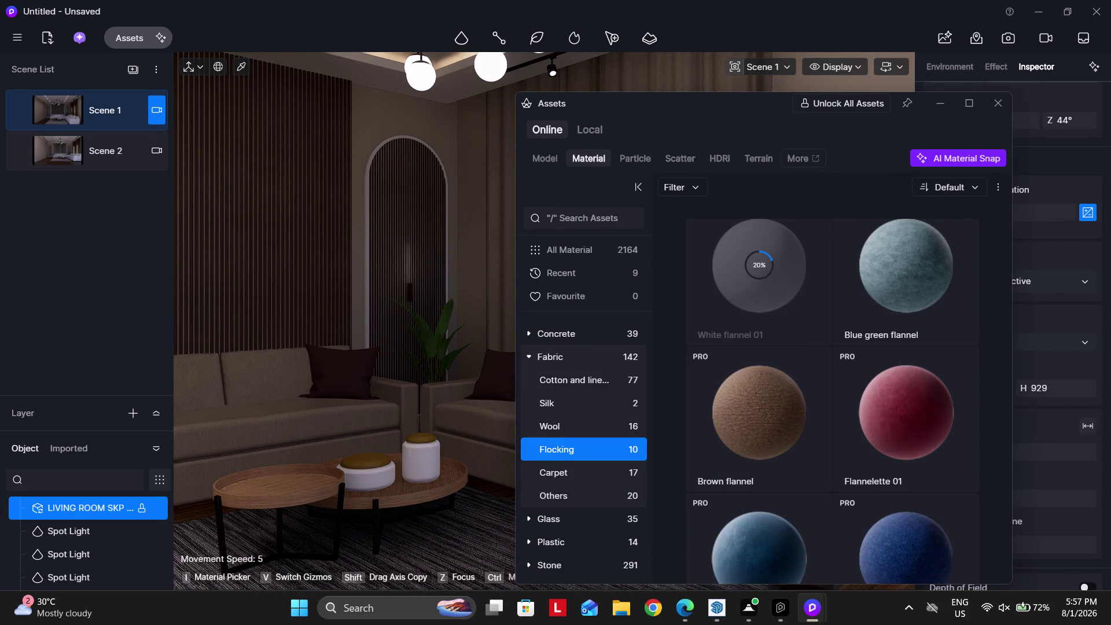
drag(687, 104, 845, 159)
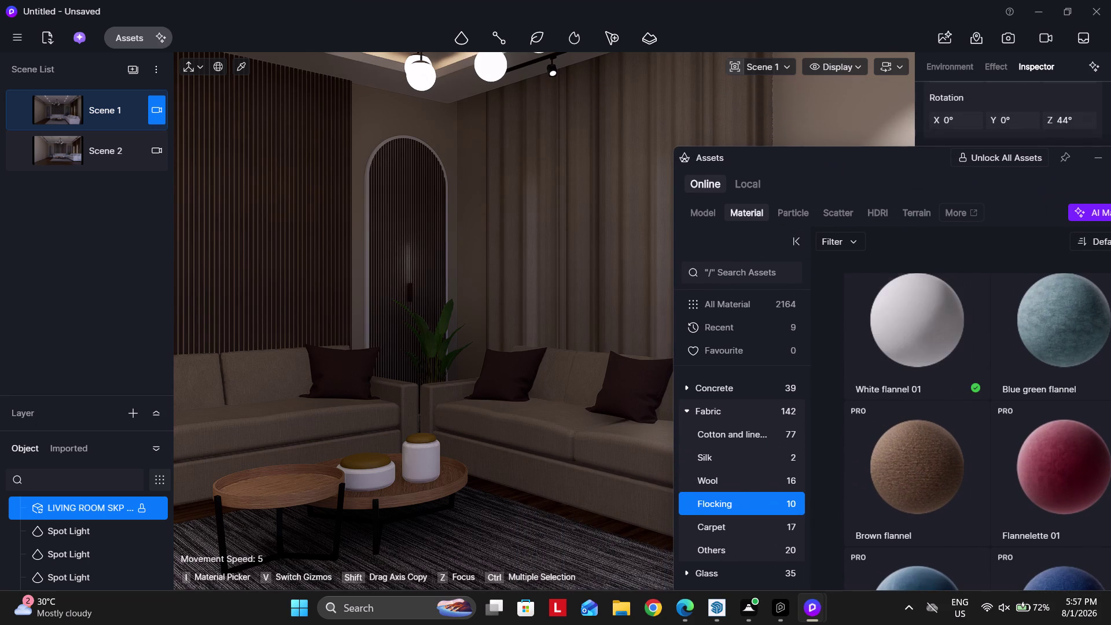
Apply White flannel 01 to the curtains and view them along the ceiling track.
click(899, 304)
click(606, 181)
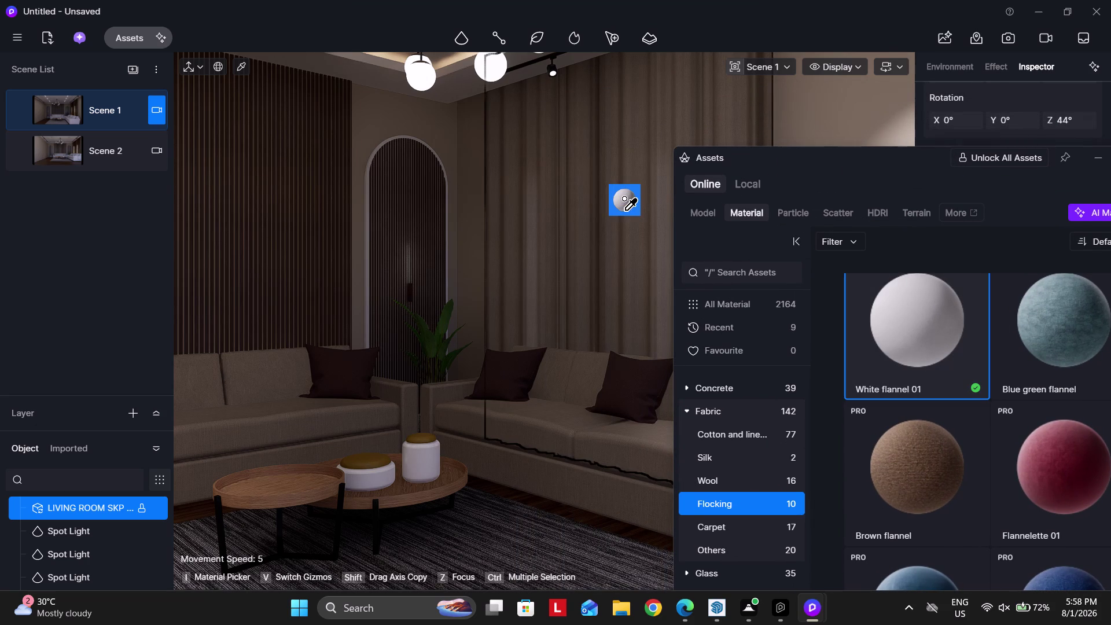
click(626, 209)
right_drag(513, 258, 635, 204)
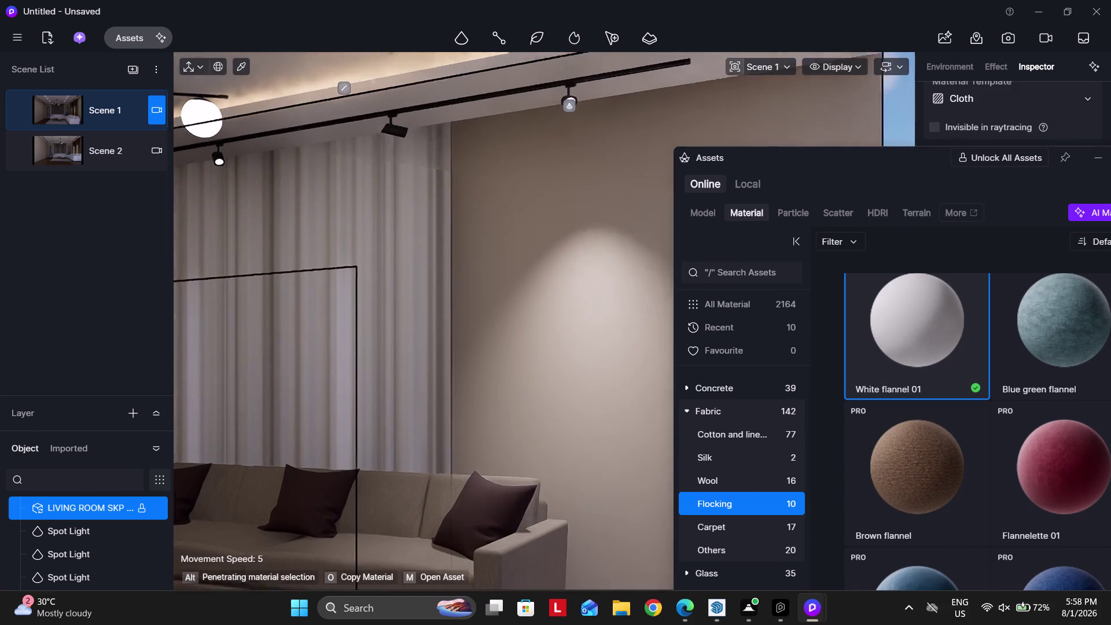
right_drag(635, 203, 588, 191)
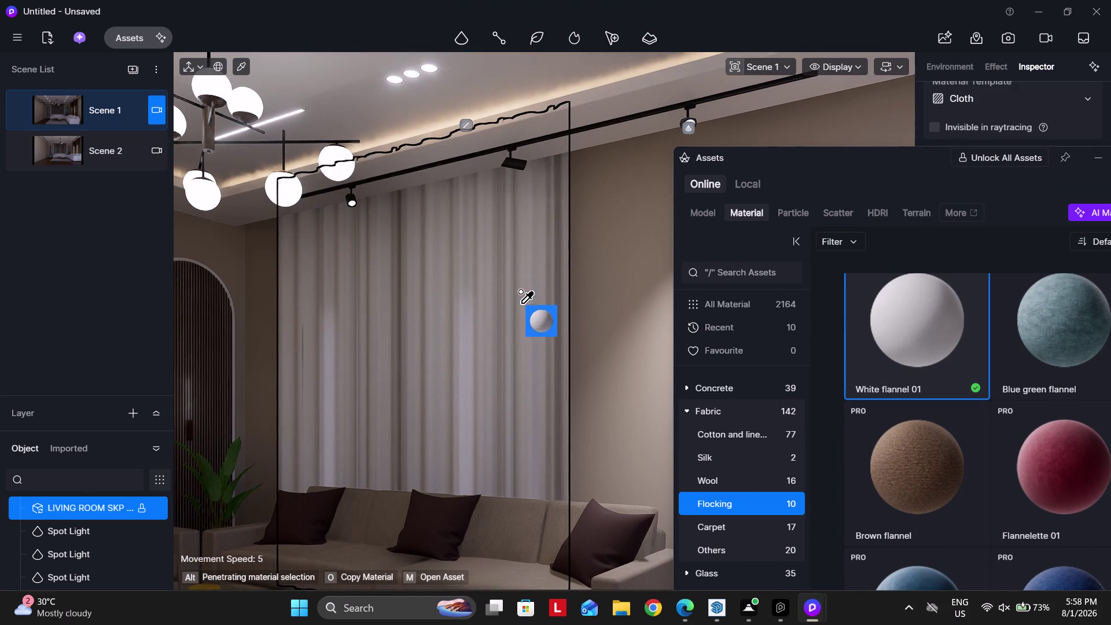
scroll(up, 3)
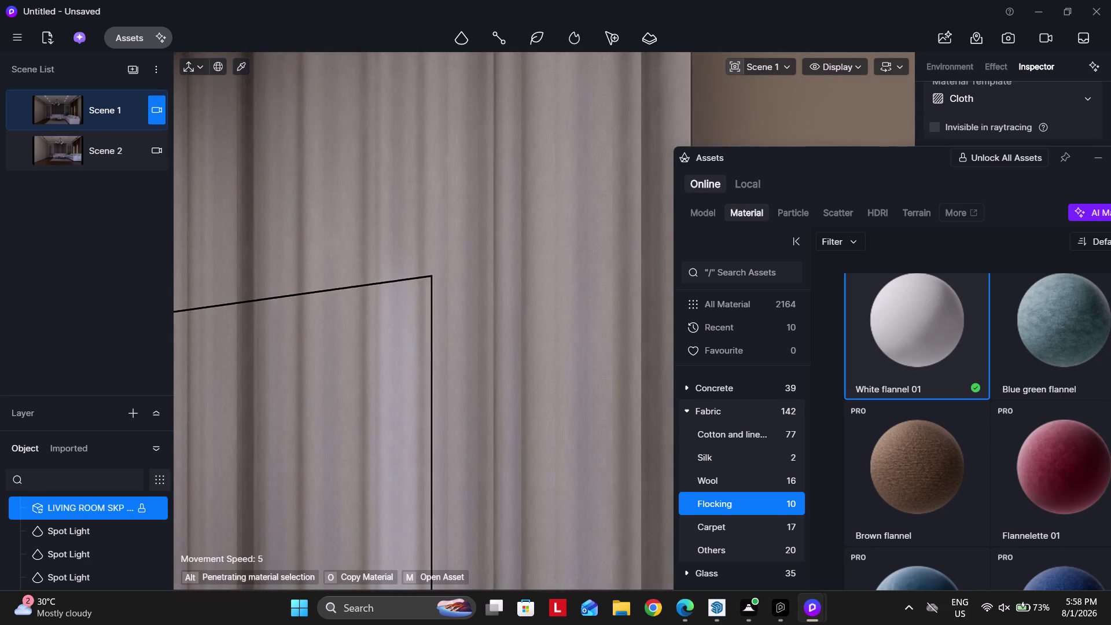
Select the curtain material and set specular 0.19 and roughness 0.03.
drag(927, 165, 607, 187)
click(832, 180)
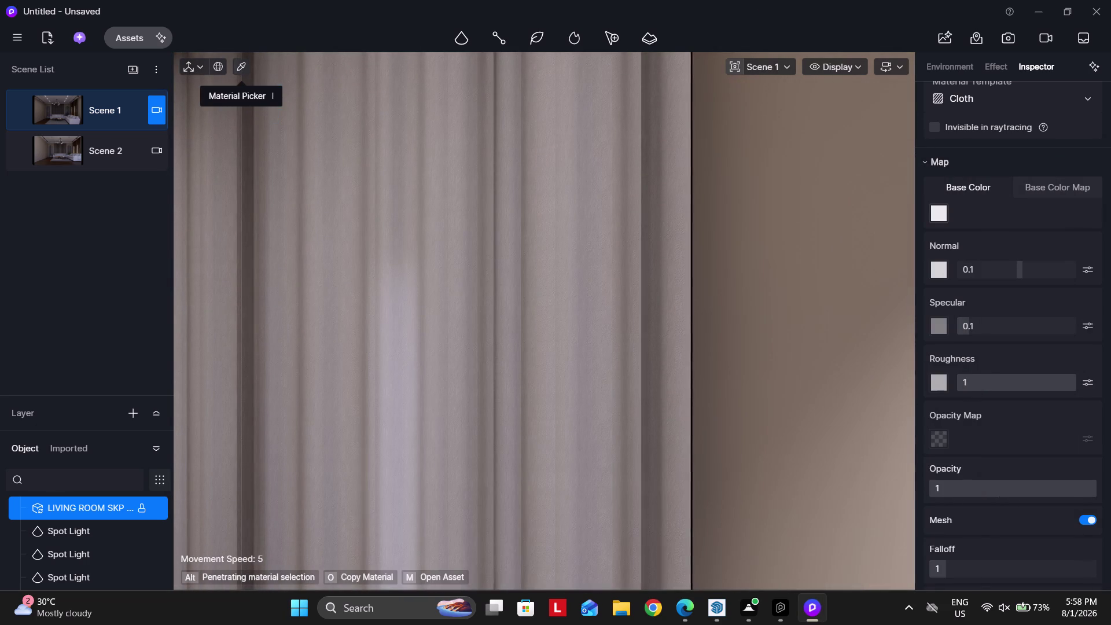
click(241, 65)
click(550, 308)
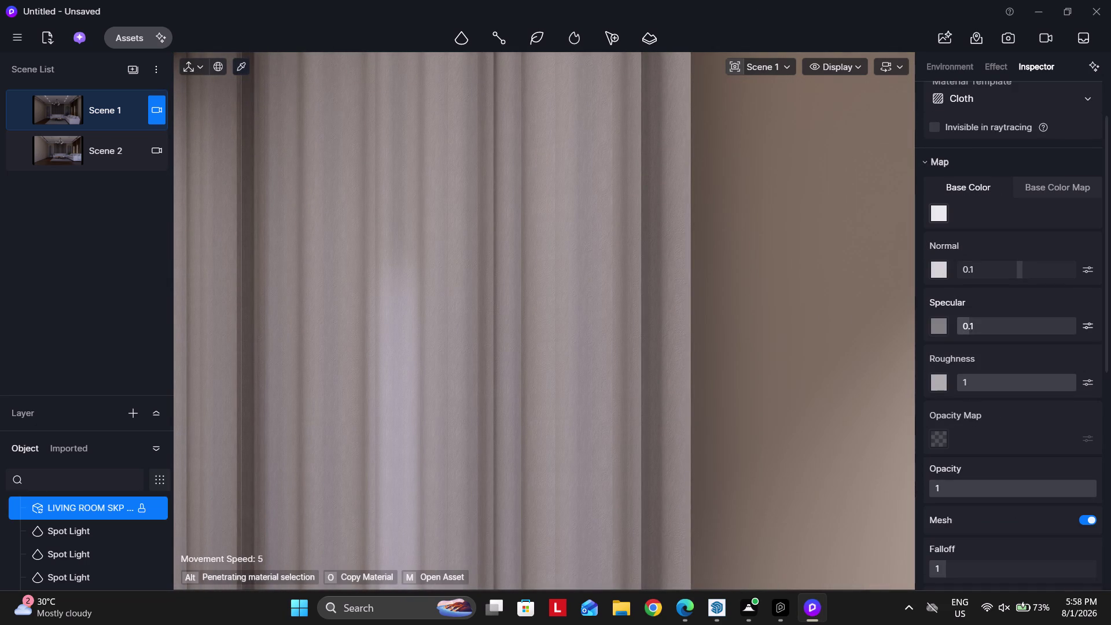
drag(976, 321, 982, 340)
drag(983, 340, 986, 341)
drag(981, 384, 869, 378)
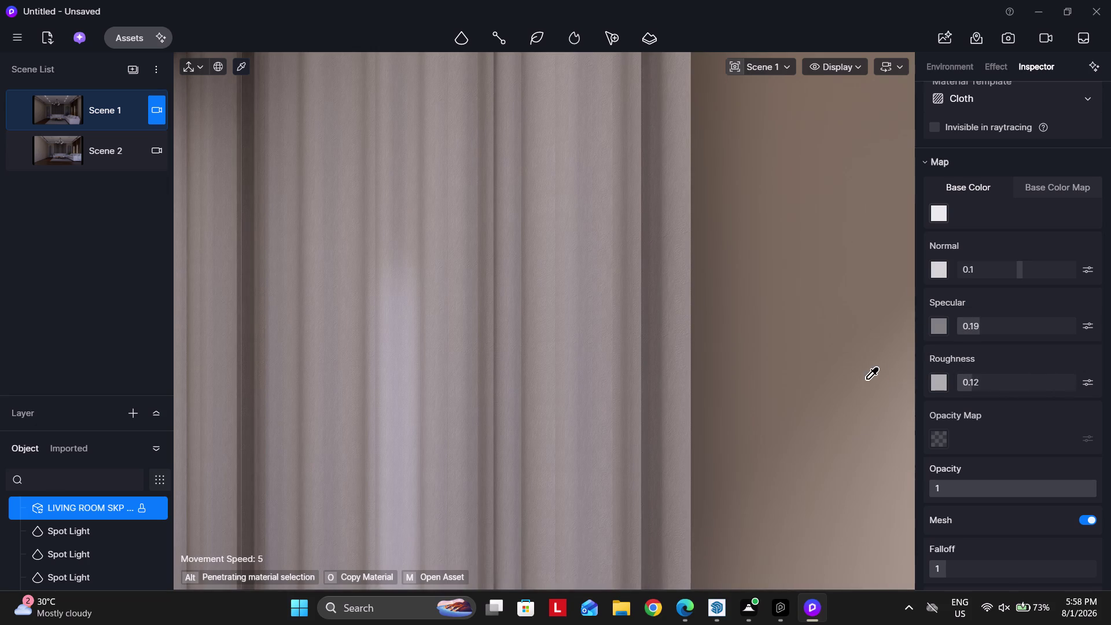
drag(869, 378, 865, 378)
Test the curtain opacity settings, then restore opacity to 1.
click(942, 438)
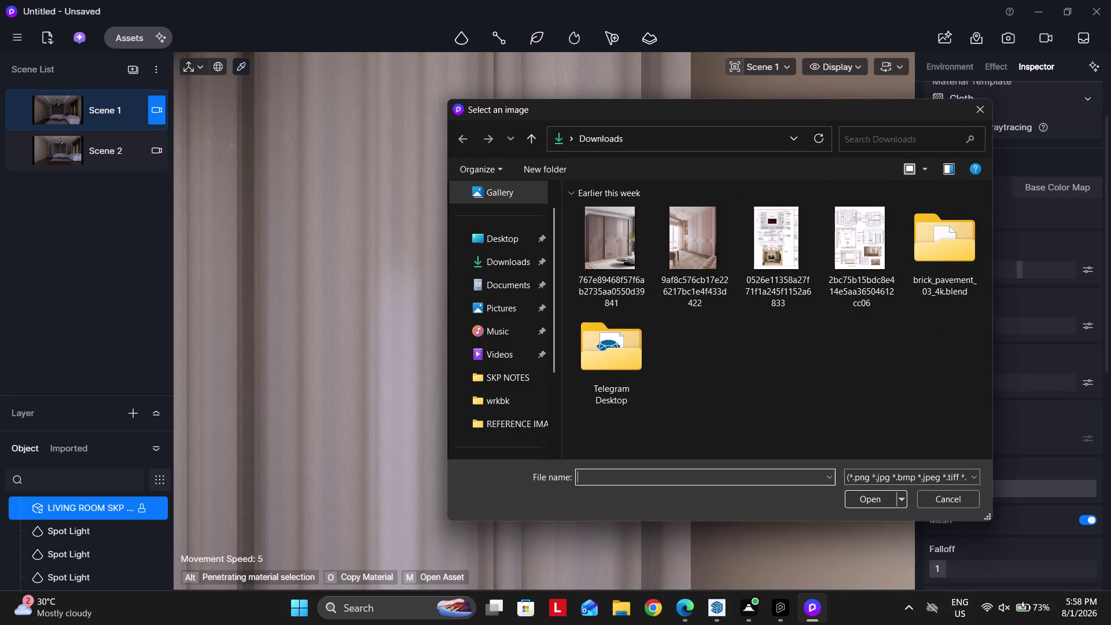
click(937, 492)
click(955, 489)
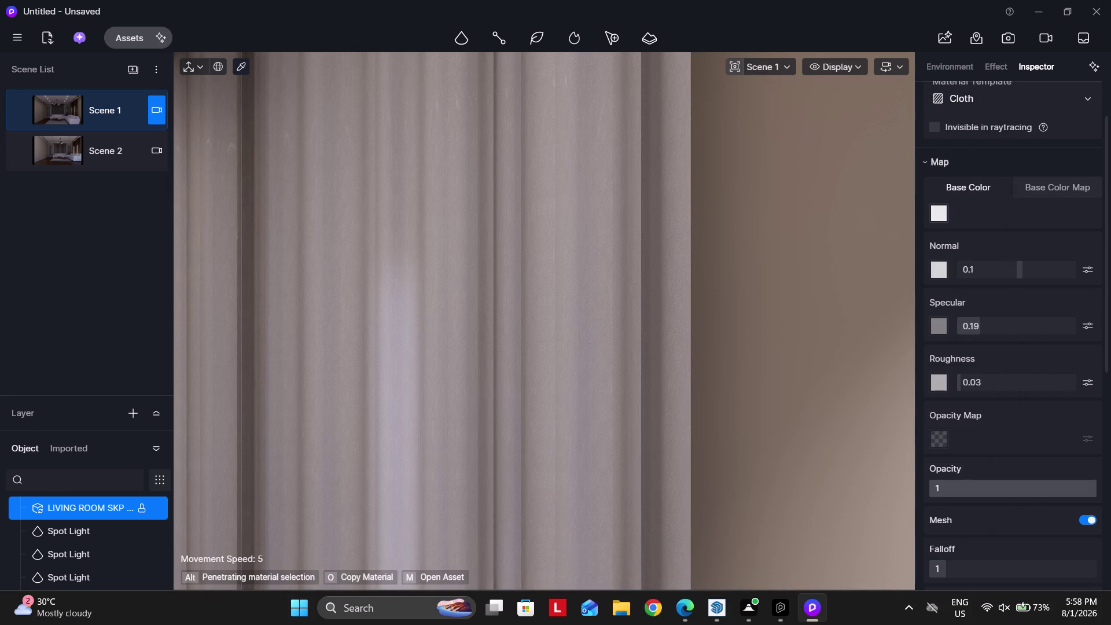
key(5)
key(Return)
drag(1093, 486, 838, 493)
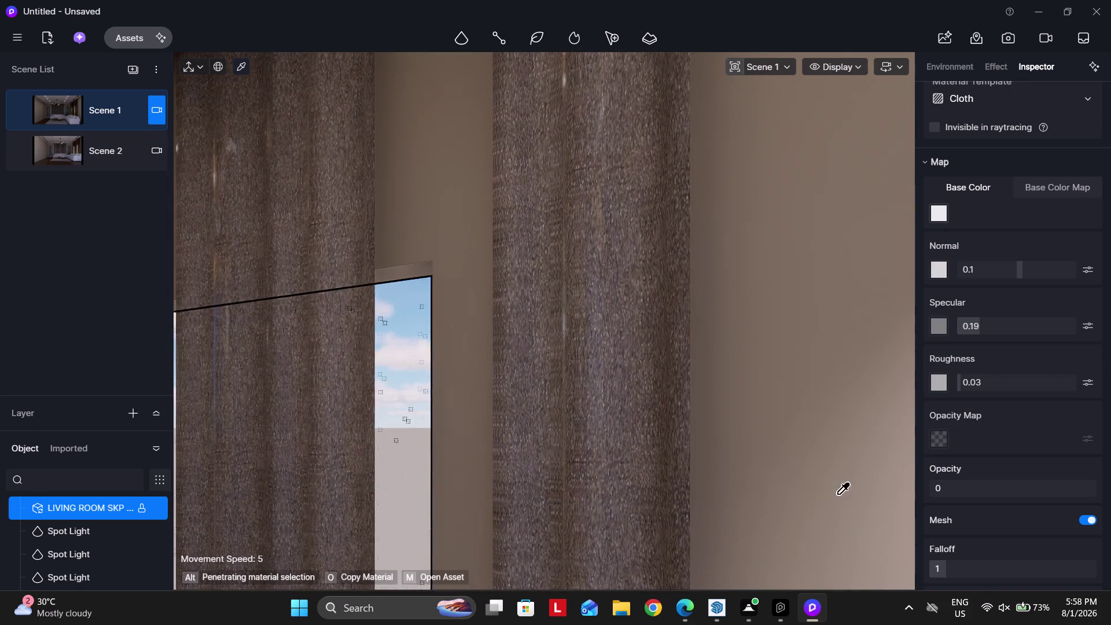
drag(839, 493, 1076, 494)
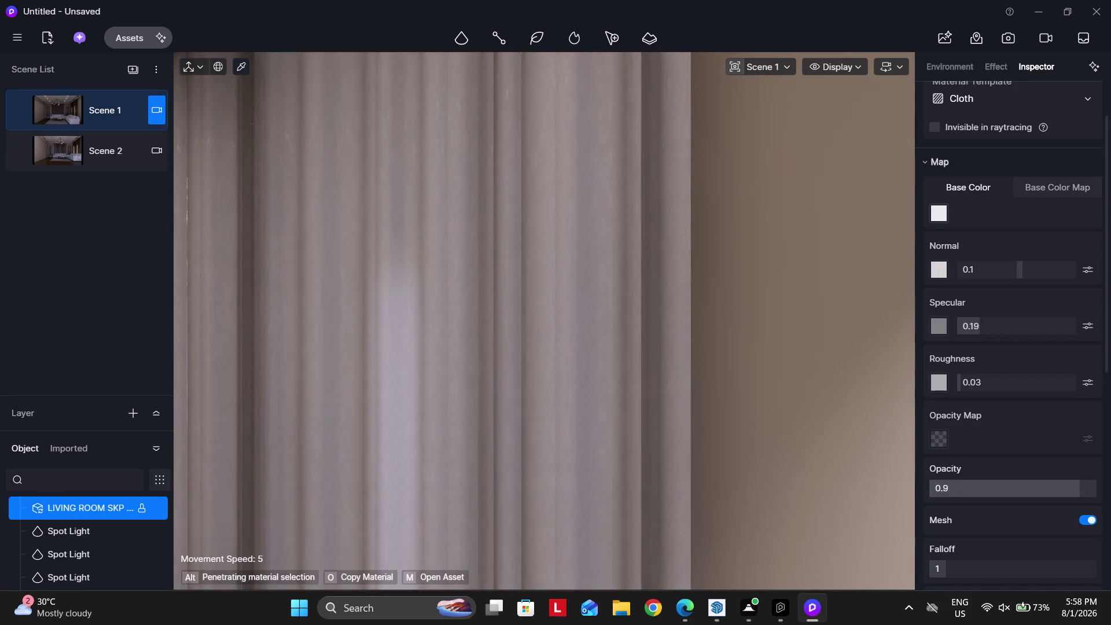
drag(1077, 494, 1110, 489)
scroll(down, 3)
Set the curtain falloff to 2 and frame the curtains with the sofa and arch.
click(954, 400)
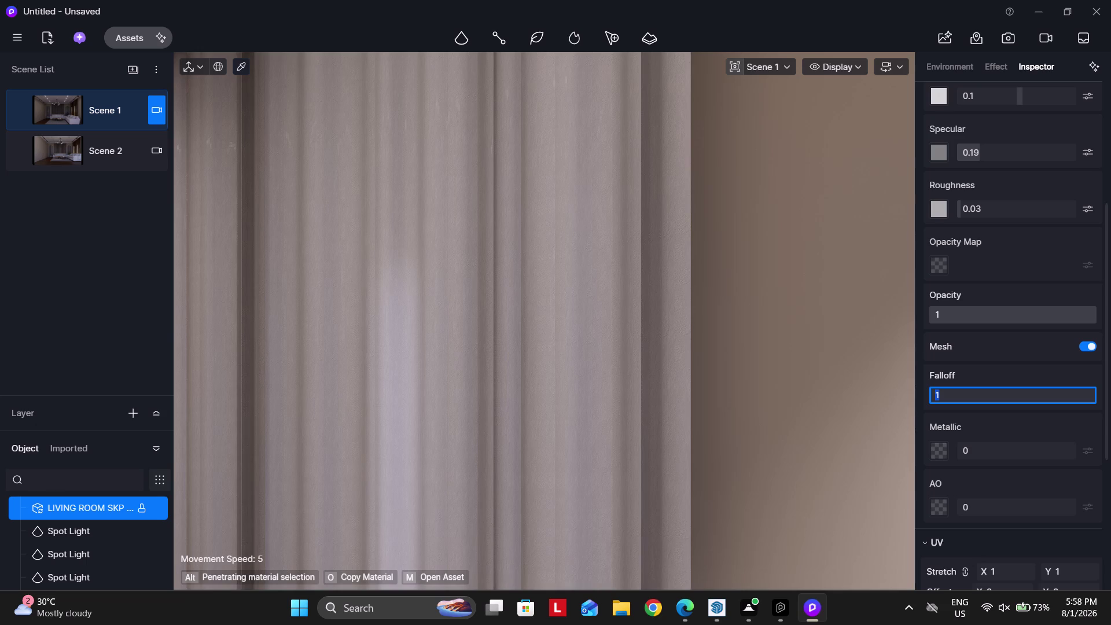
key(2)
key(Return)
right_drag(715, 365, 589, 424)
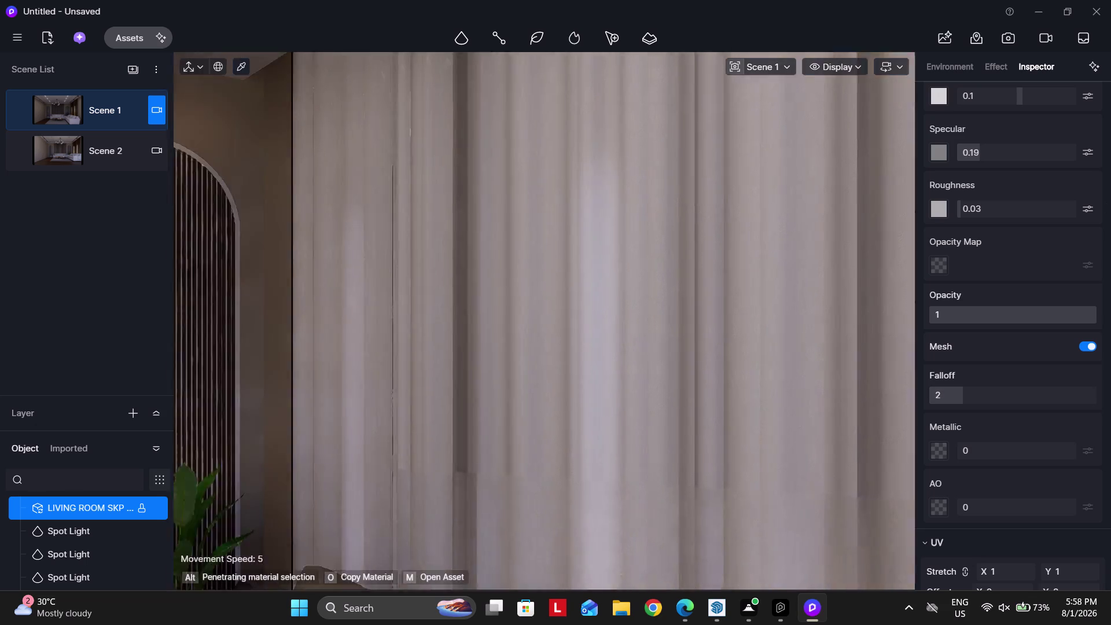
right_drag(589, 424, 563, 428)
scroll(down, 3)
right_drag(536, 402, 578, 438)
scroll(down, 3)
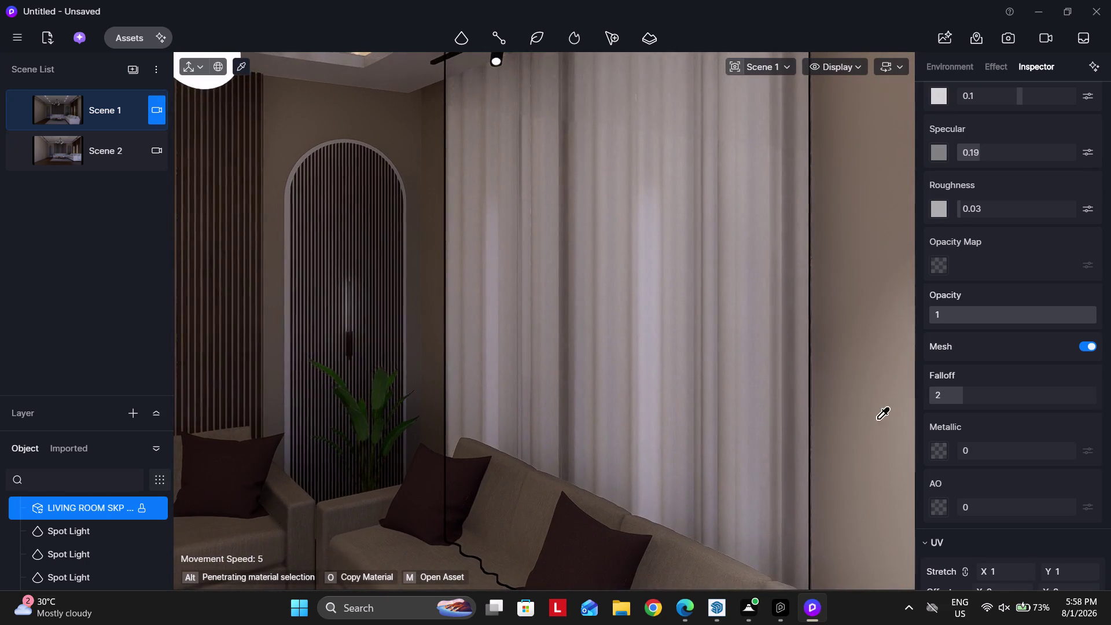
scroll(down, 3)
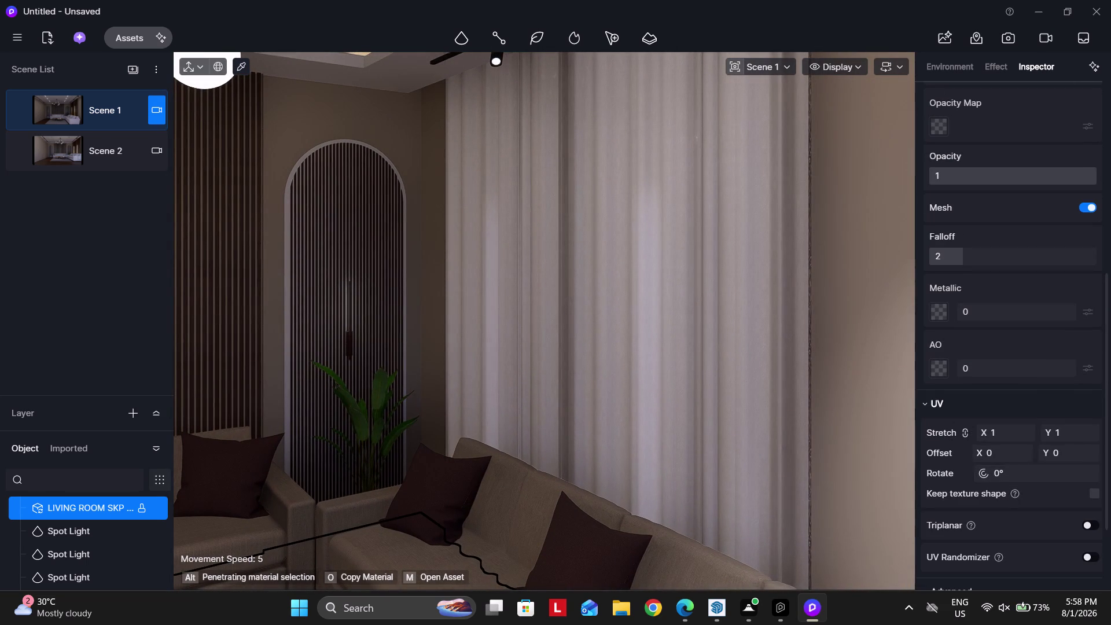
Drag an Inspector slider back and forth, then exit with Escape.
drag(971, 374, 1110, 371)
drag(1110, 371, 824, 384)
click(94, 110)
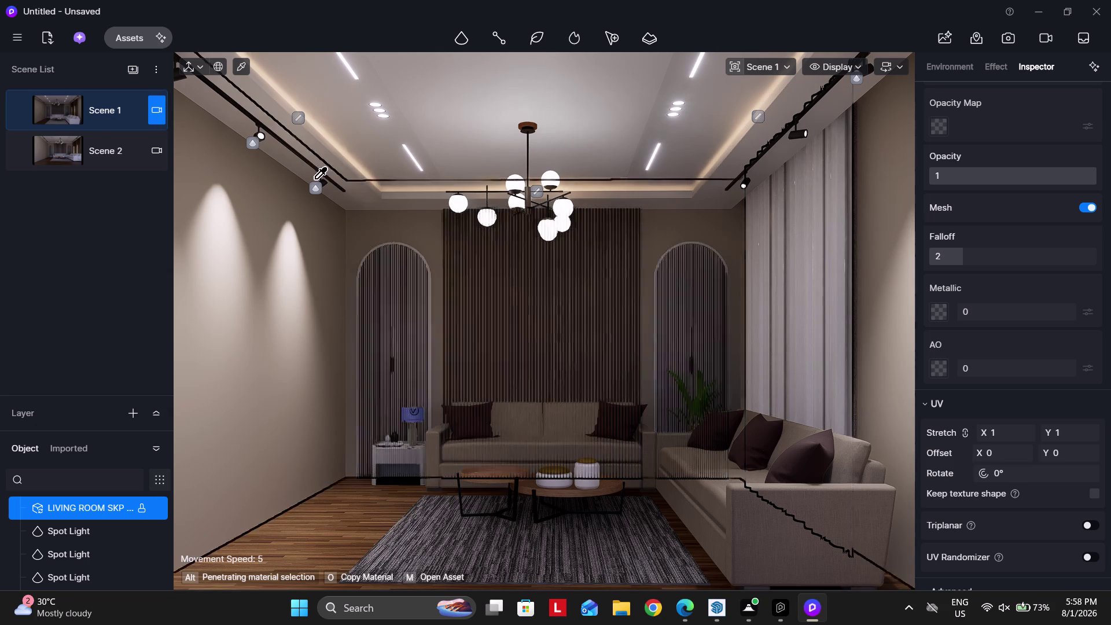
key(Escape)
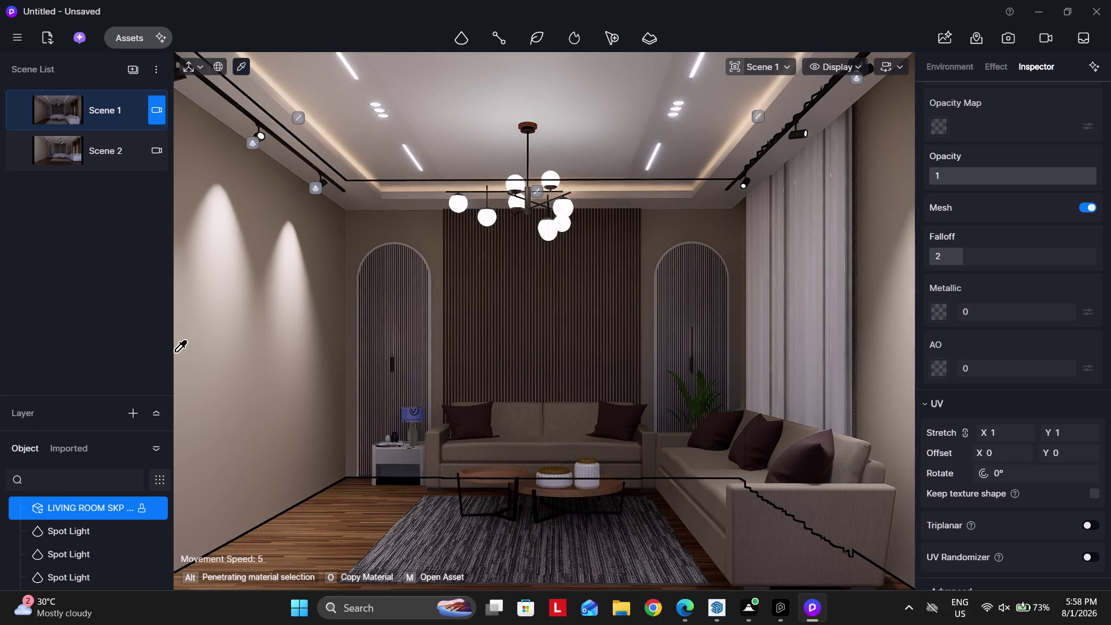
right_drag(177, 409, 249, 347)
key(Escape)
key(Escape)
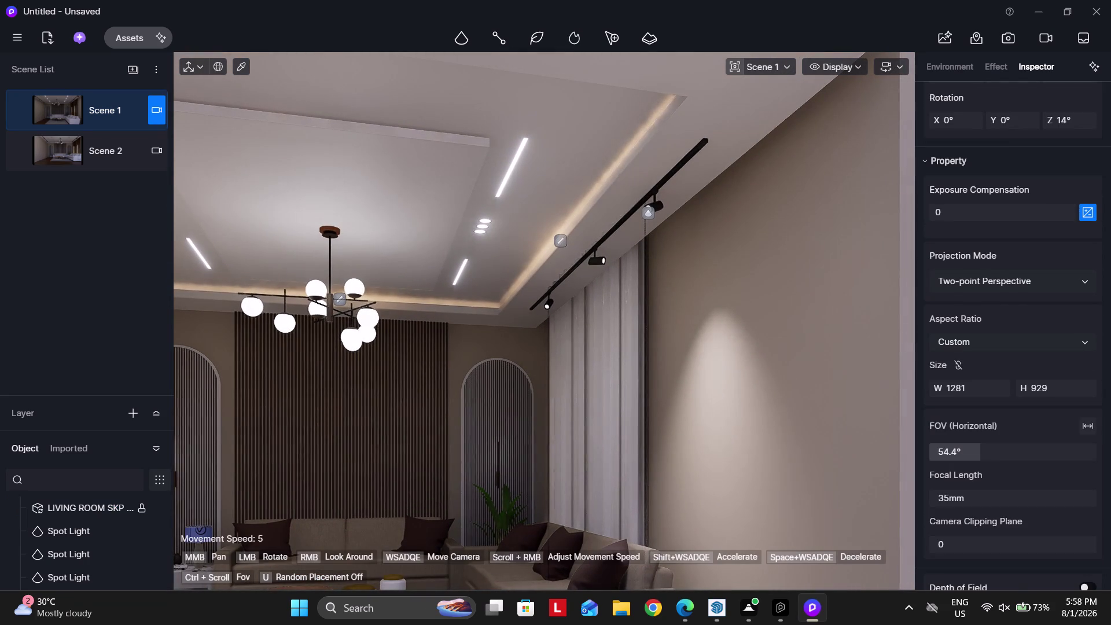
key(a)
key(a)
key(a)
right_drag(597, 300, 827, 288)
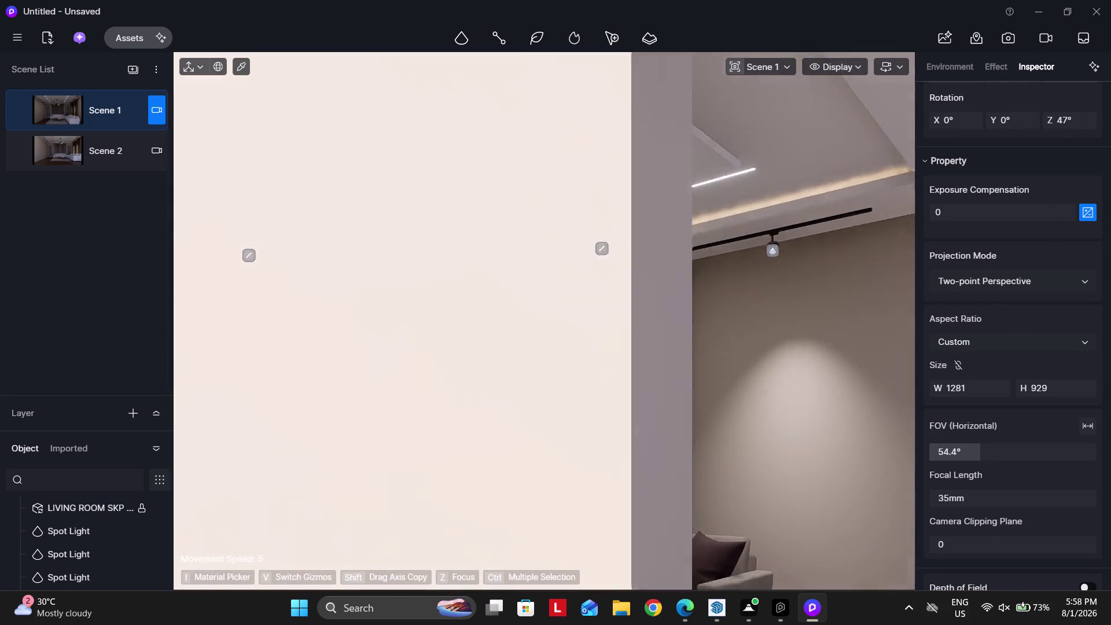
right_drag(827, 288, 197, 281)
text(www)
text(w)
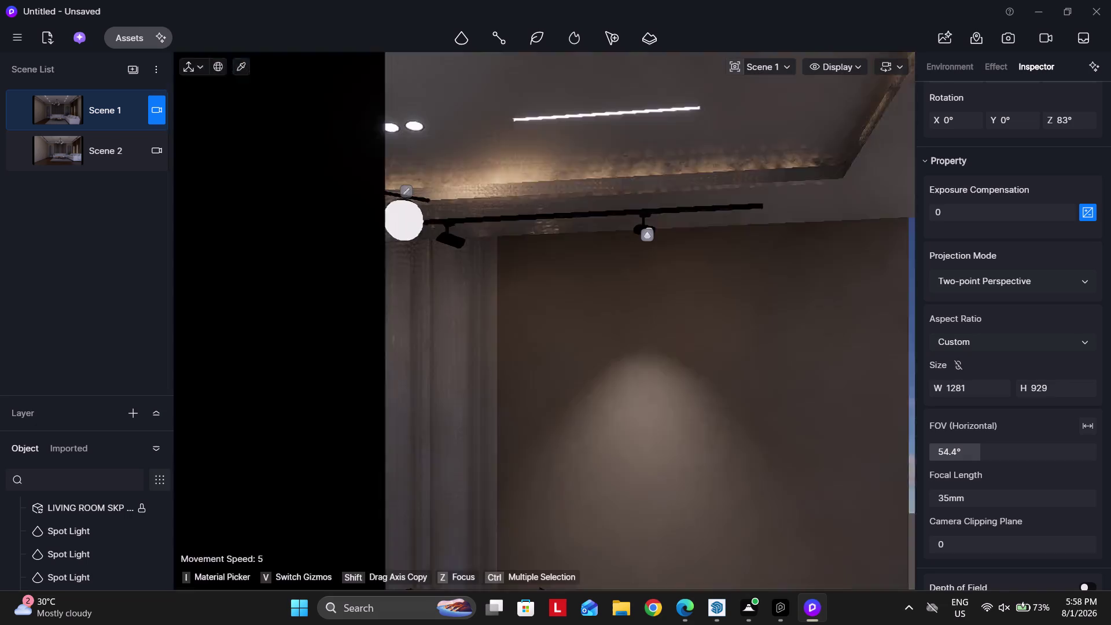
text(w)
key(a)
key(a)
key(a)
right_drag(542, 296, 575, 288)
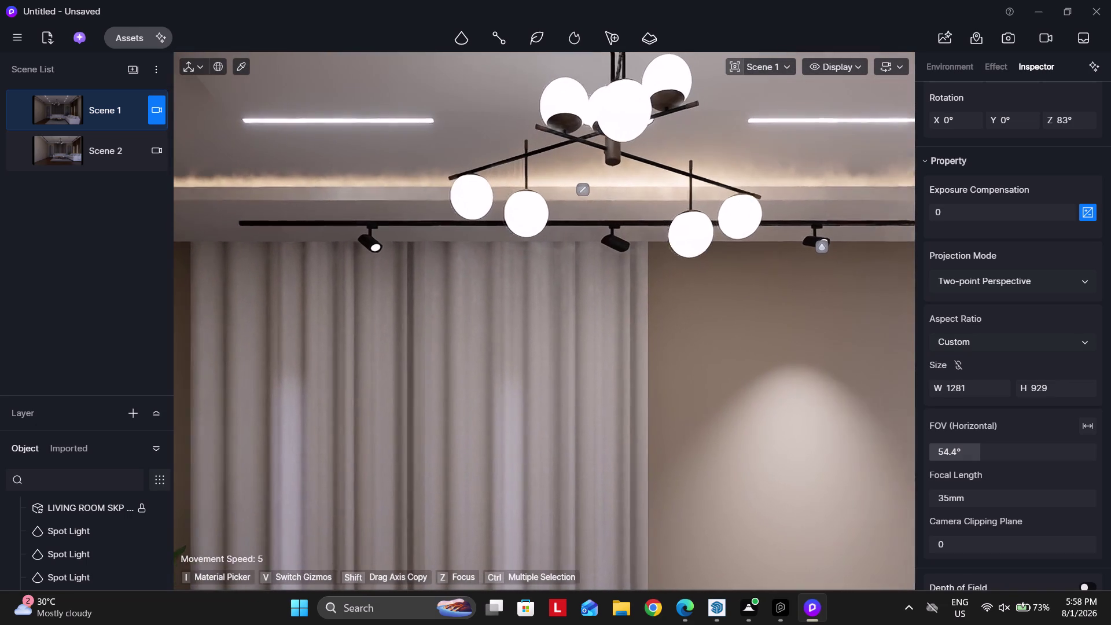
click(824, 250)
click(820, 247)
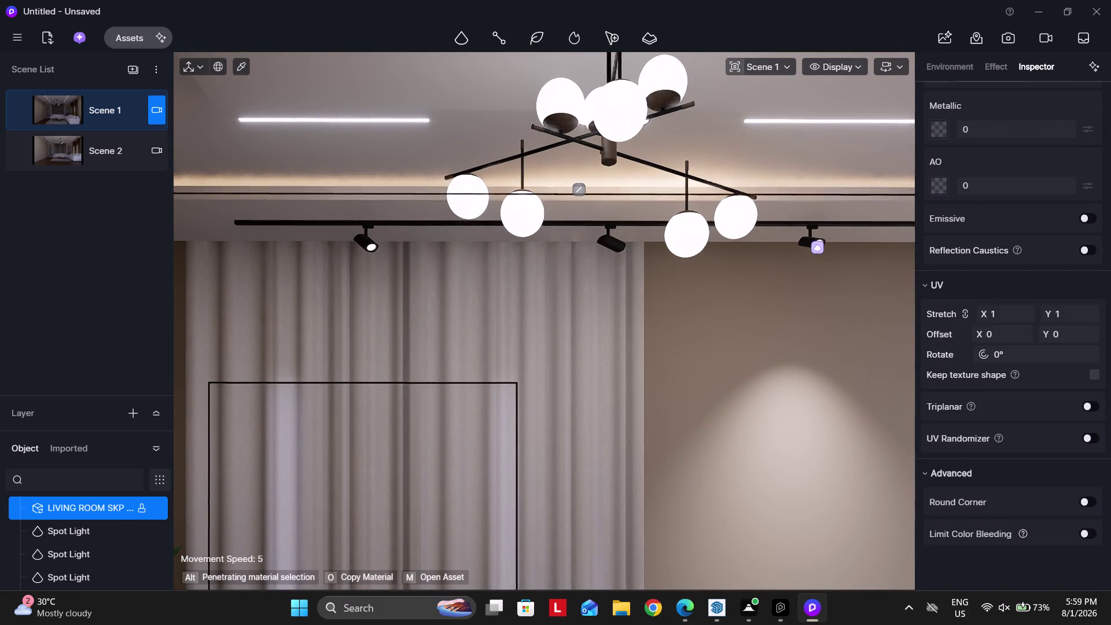
click(775, 245)
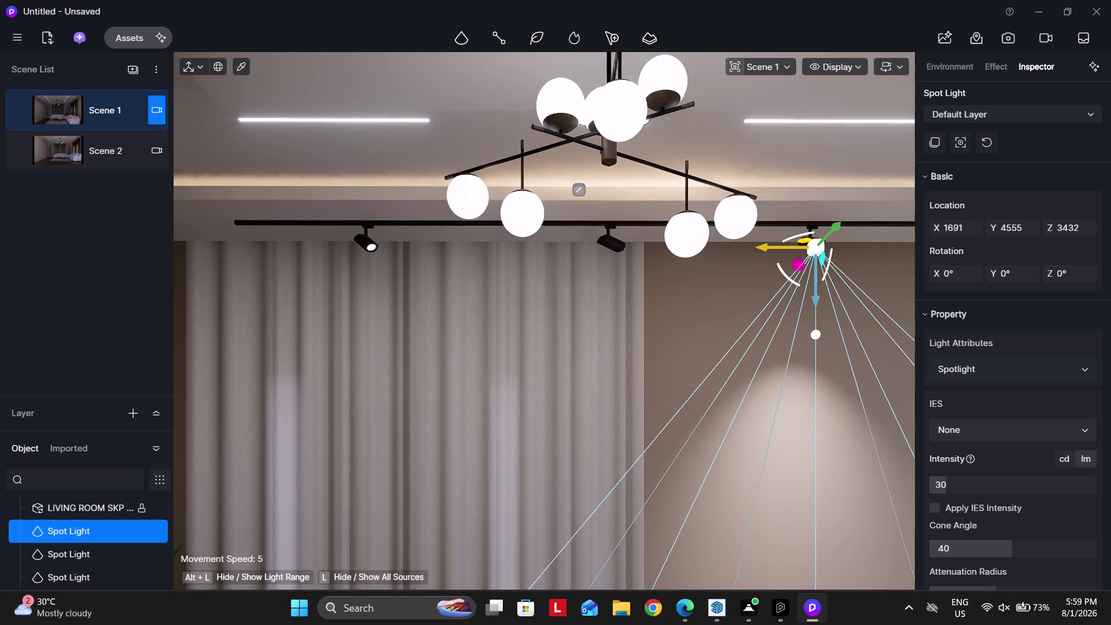
Slide the Spot Light along the ceiling track to X 4393, under the leftmost fixture.
drag(775, 247, 760, 247)
drag(759, 246, 569, 246)
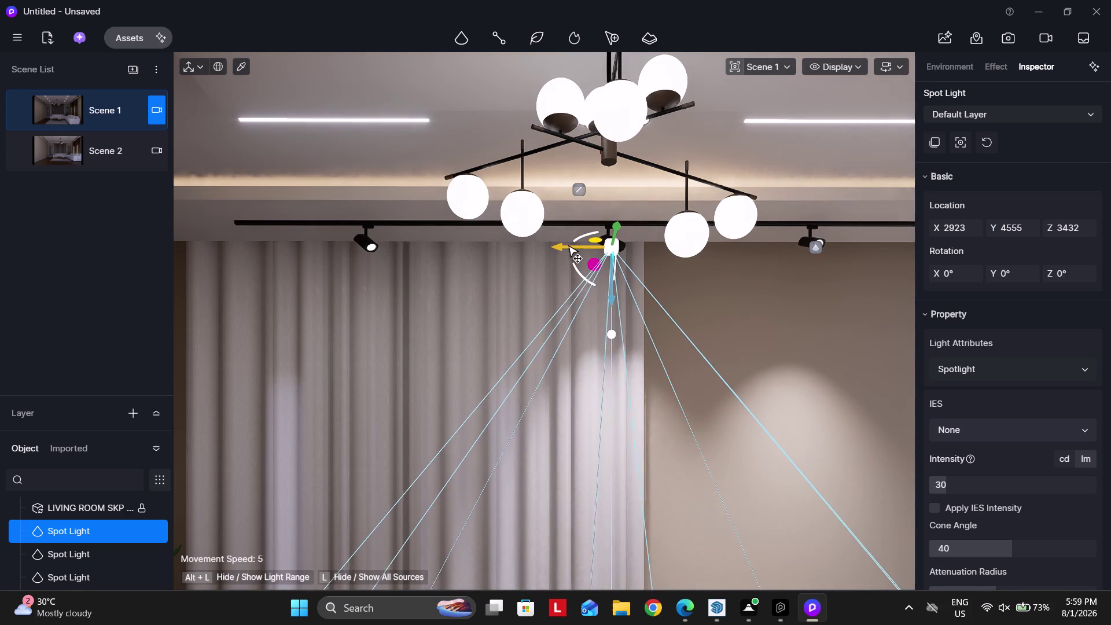
drag(570, 247, 569, 246)
drag(564, 246, 325, 237)
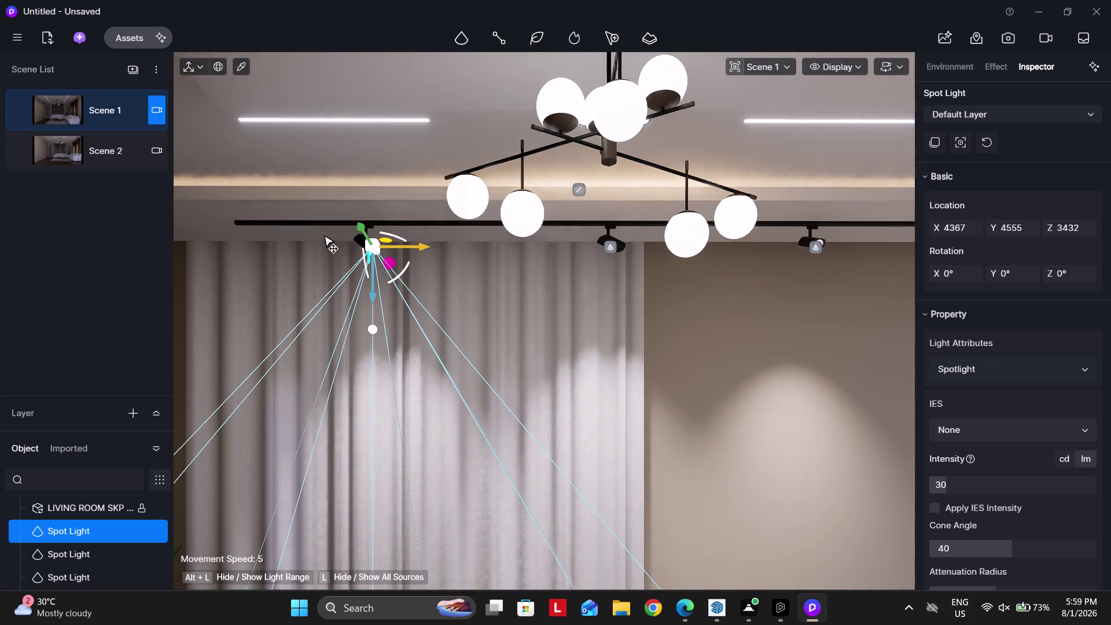
drag(325, 237, 319, 236)
Fly the camera along the ceiling track to check the spotlight's new position.
key(a)
scroll(up, 3)
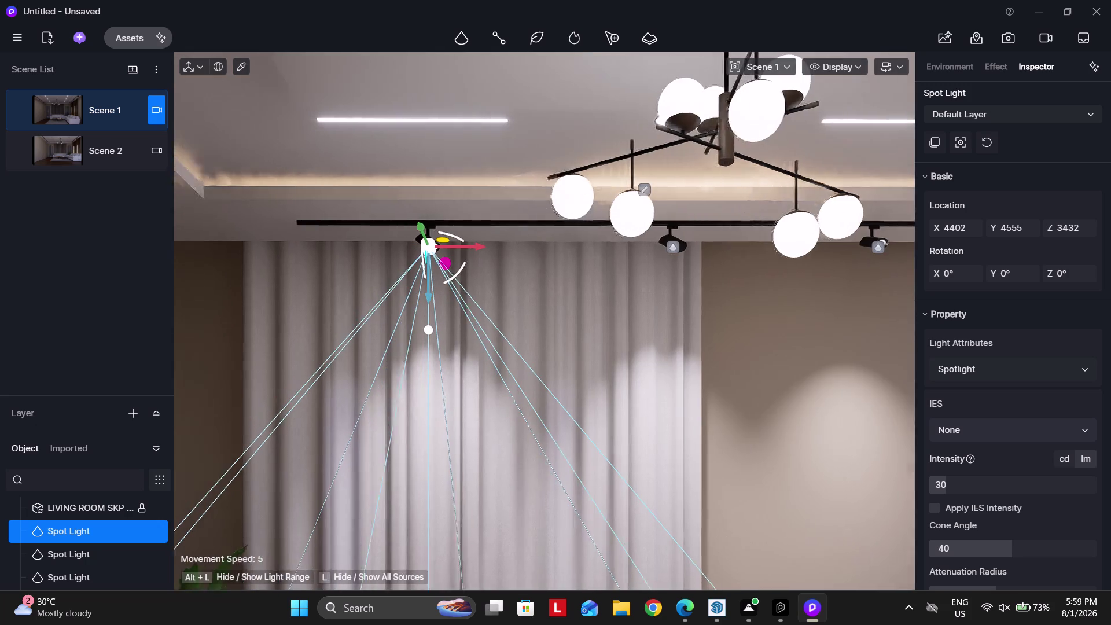
scroll(up, 3)
key(a)
click(528, 244)
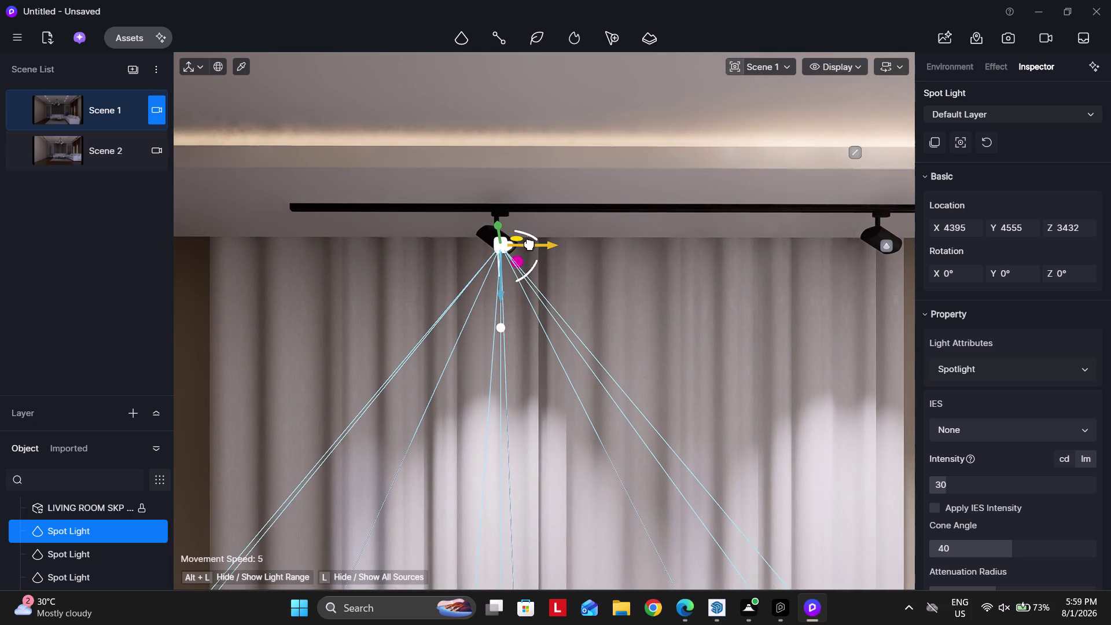
key(d)
key(d)
key(d)
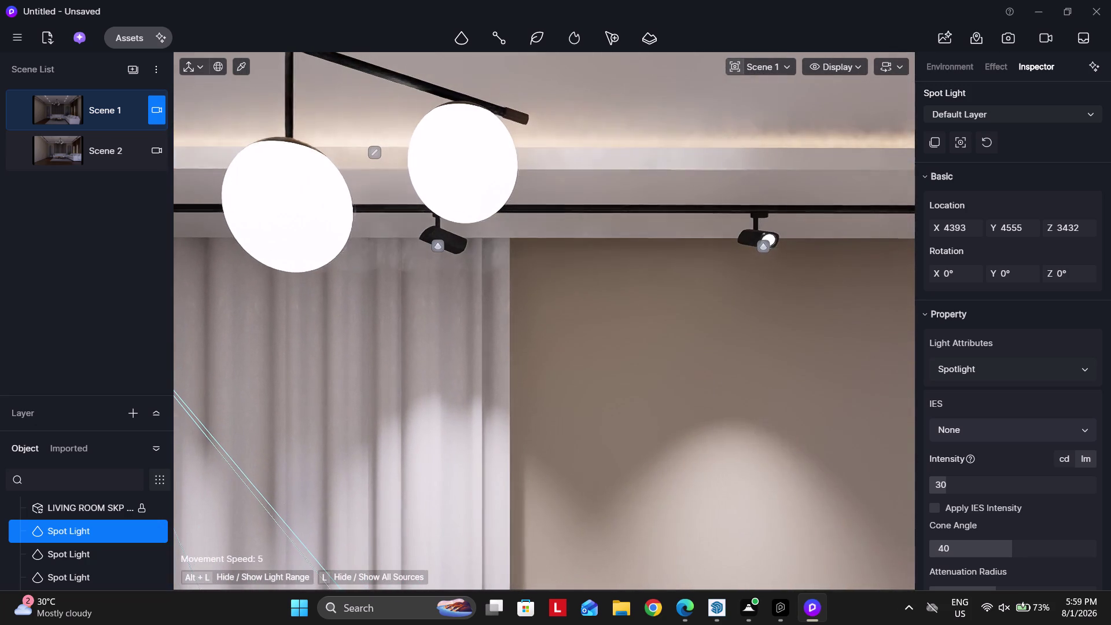
Return to the Scene 1 camera's full living room shot.
click(439, 246)
drag(468, 247, 486, 247)
key(Escape)
click(88, 115)
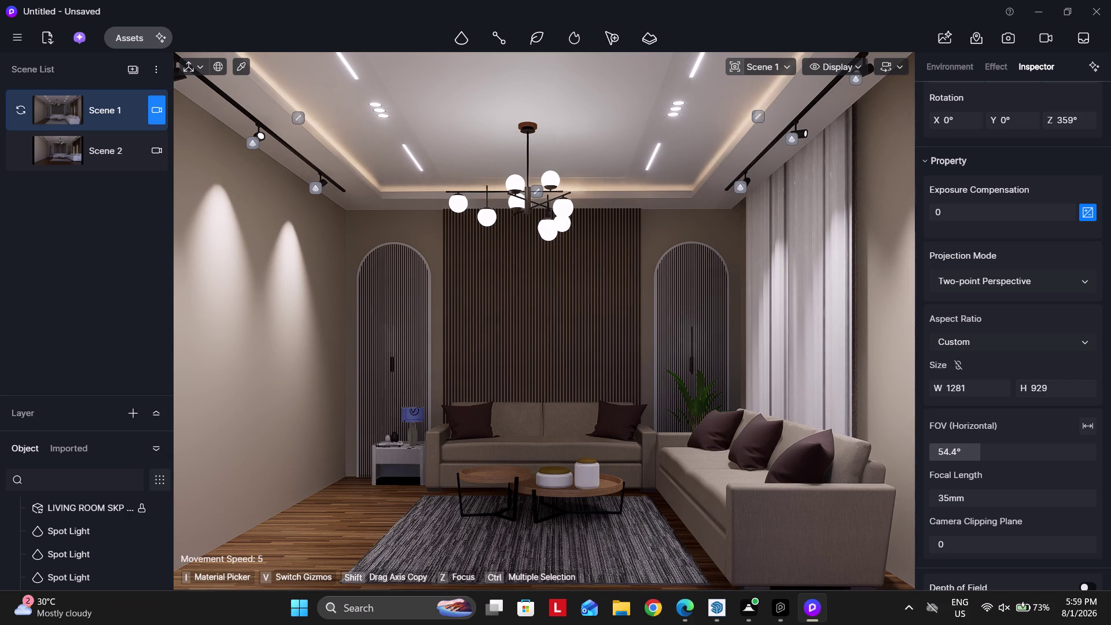
key(Escape)
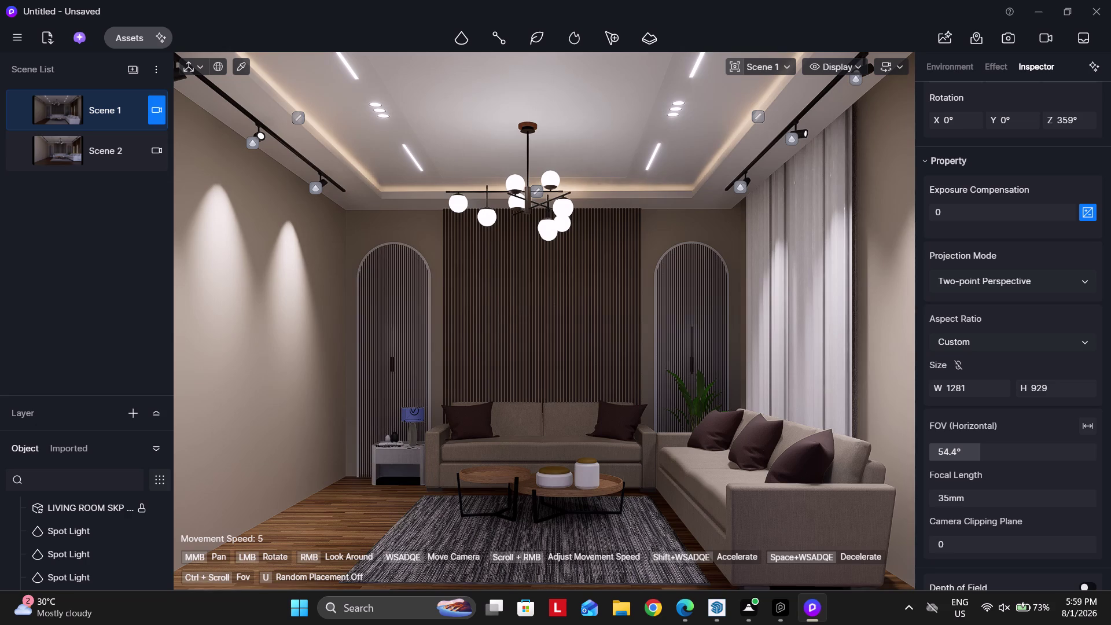
right_drag(286, 239, 286, 239)
right_drag(285, 239, 250, 222)
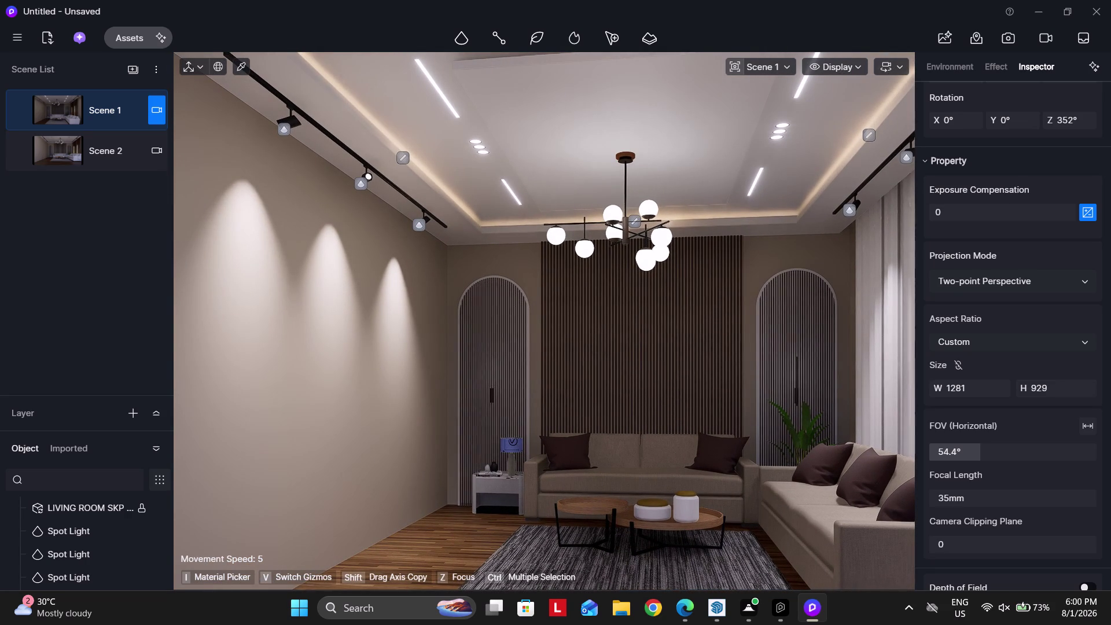
drag(253, 105, 276, 144)
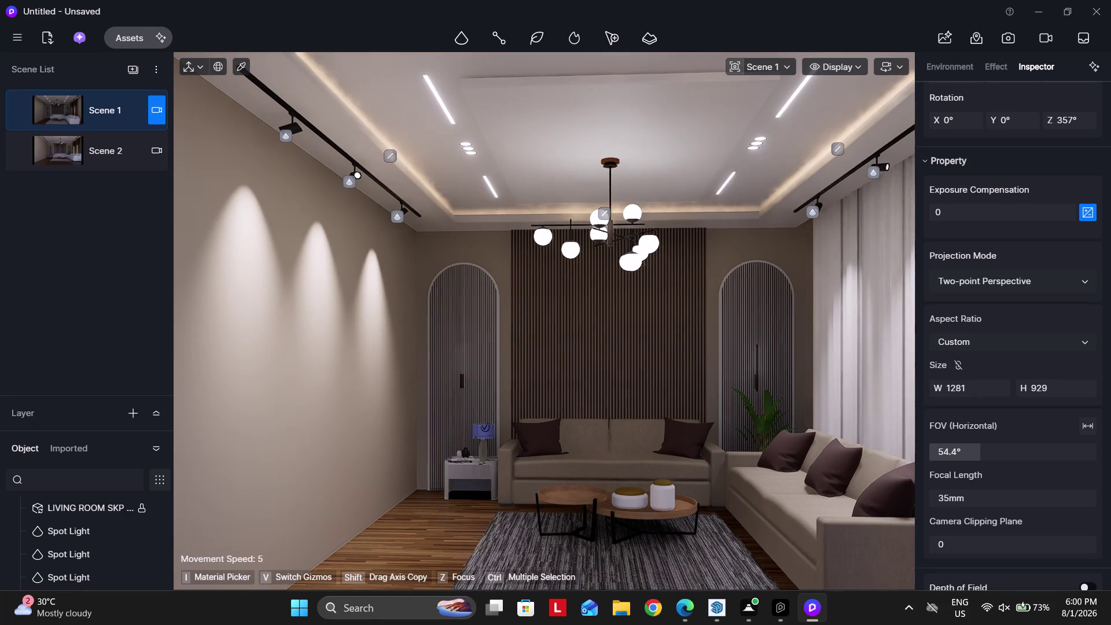
click(98, 111)
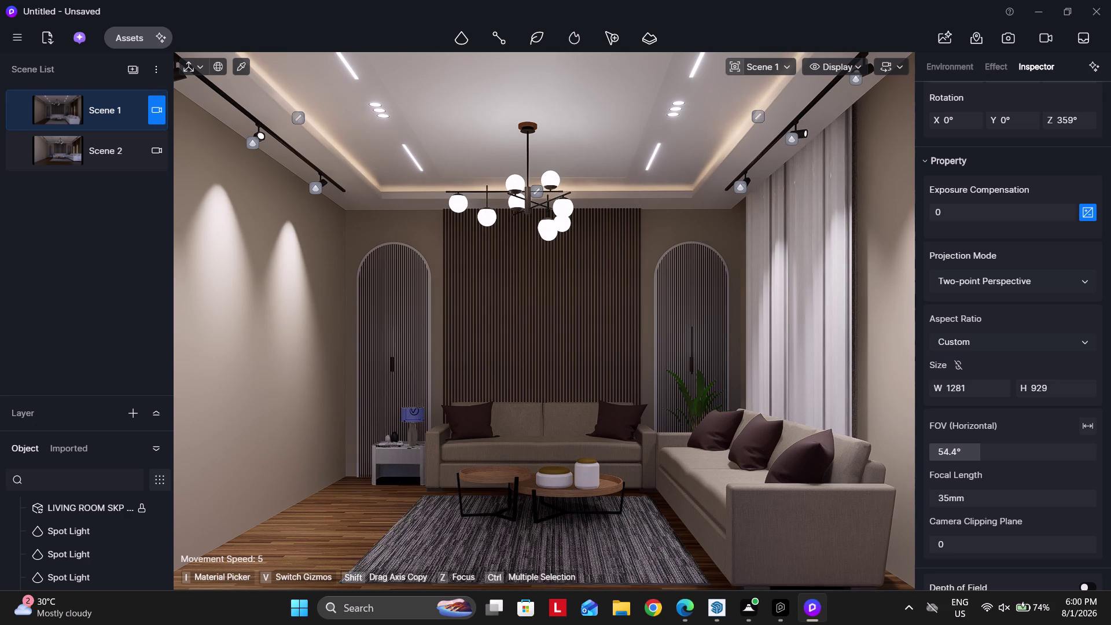
click(250, 144)
click(289, 143)
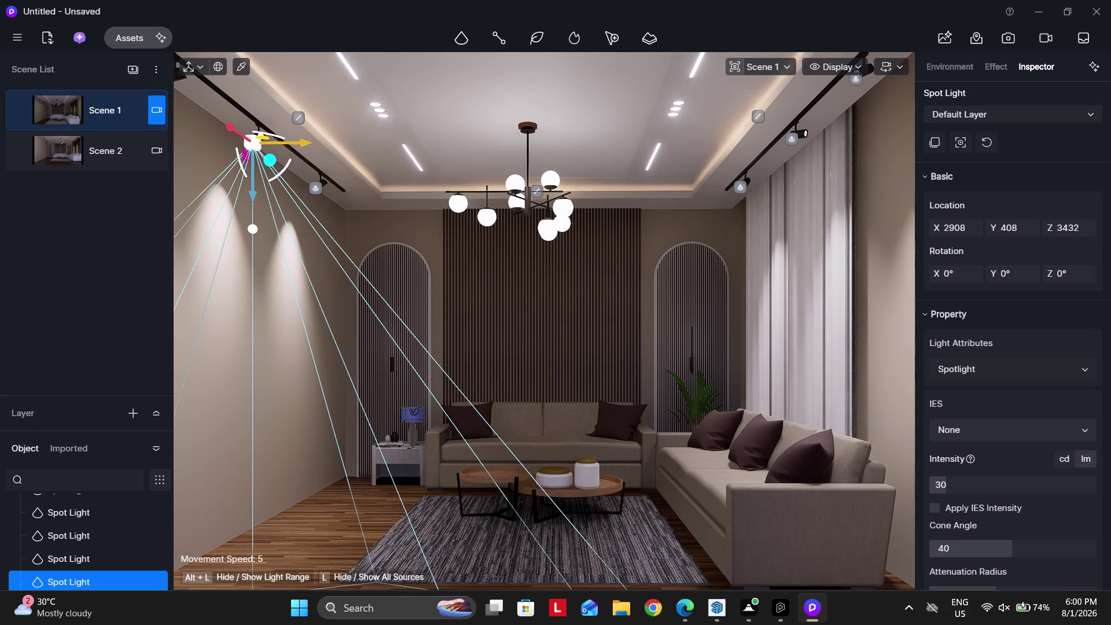
click(347, 227)
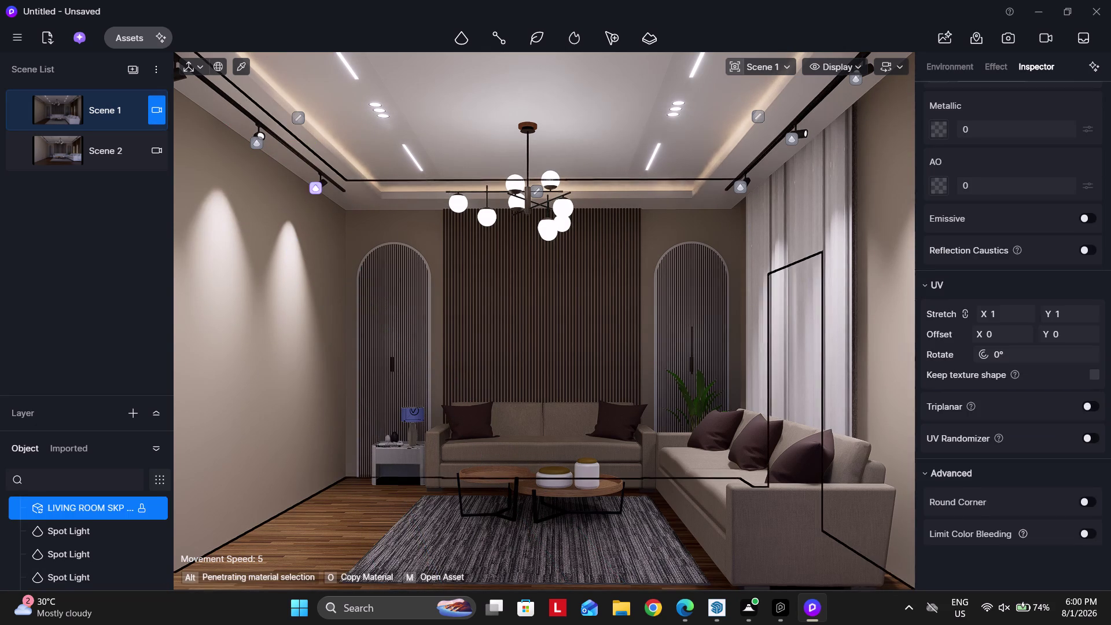
click(312, 191)
double_click(352, 191)
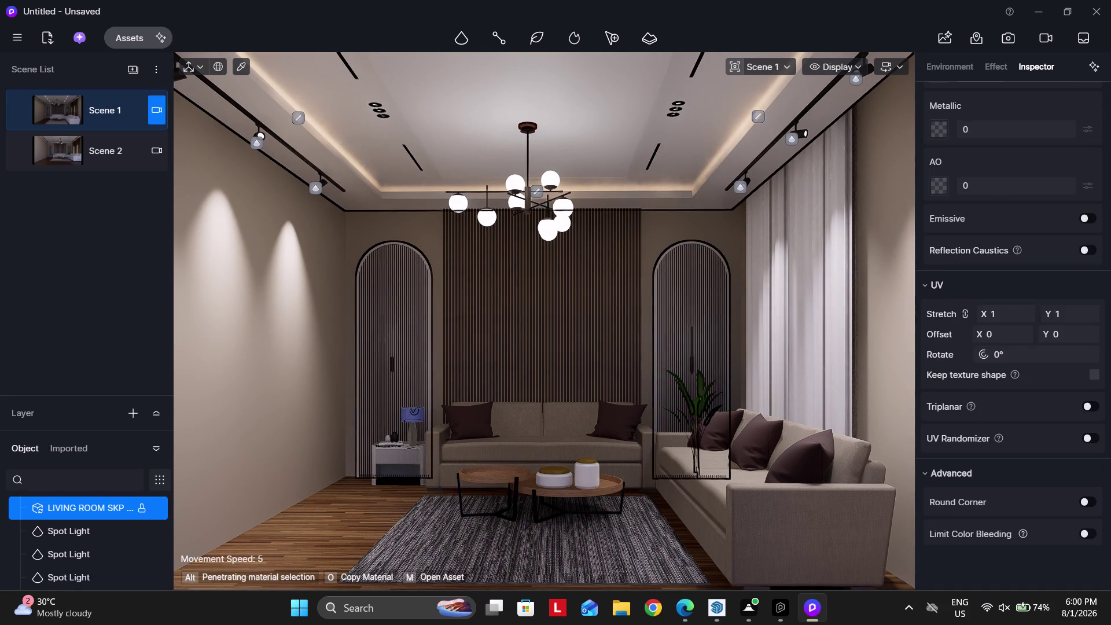
click(343, 229)
key(Escape)
Zoom in on the dark slatted wall panel and arched door behind the sofa.
key(Escape)
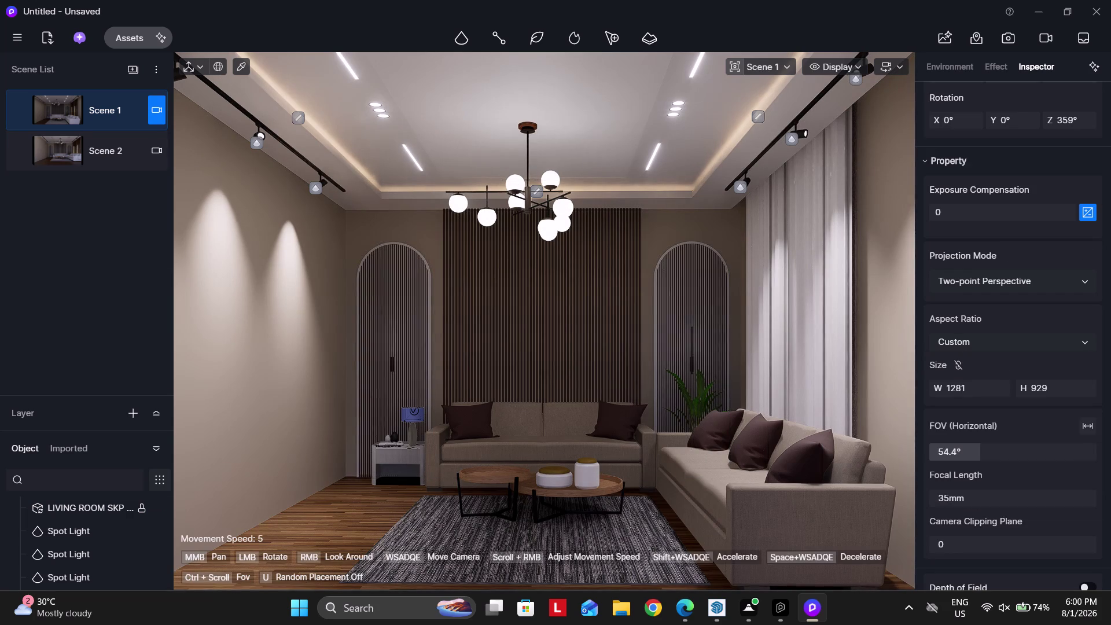
scroll(up, 3)
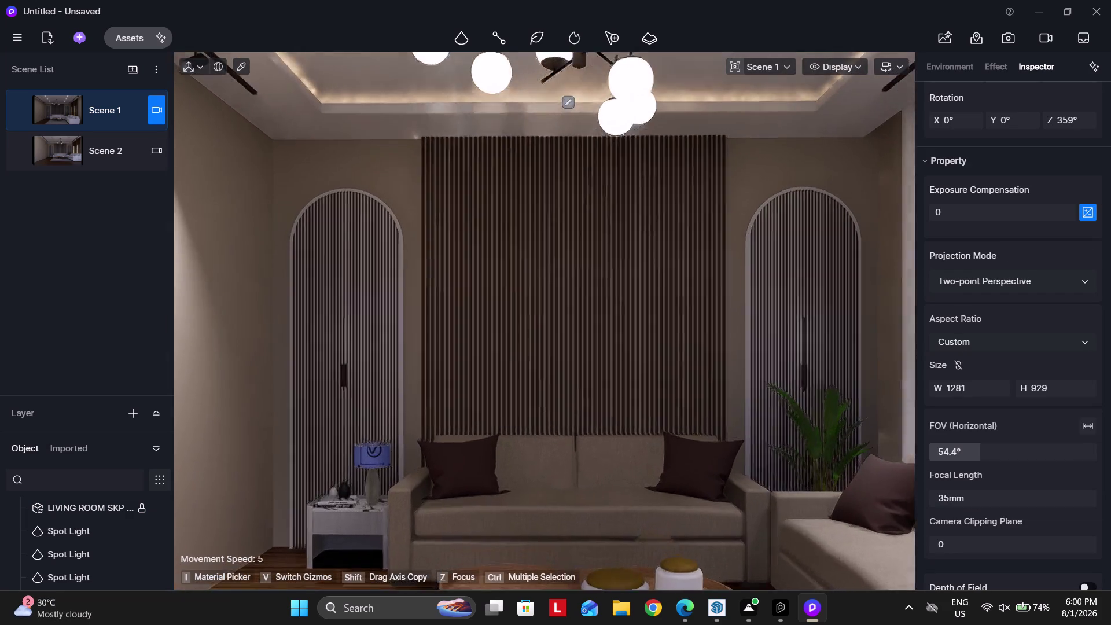
scroll(up, 3)
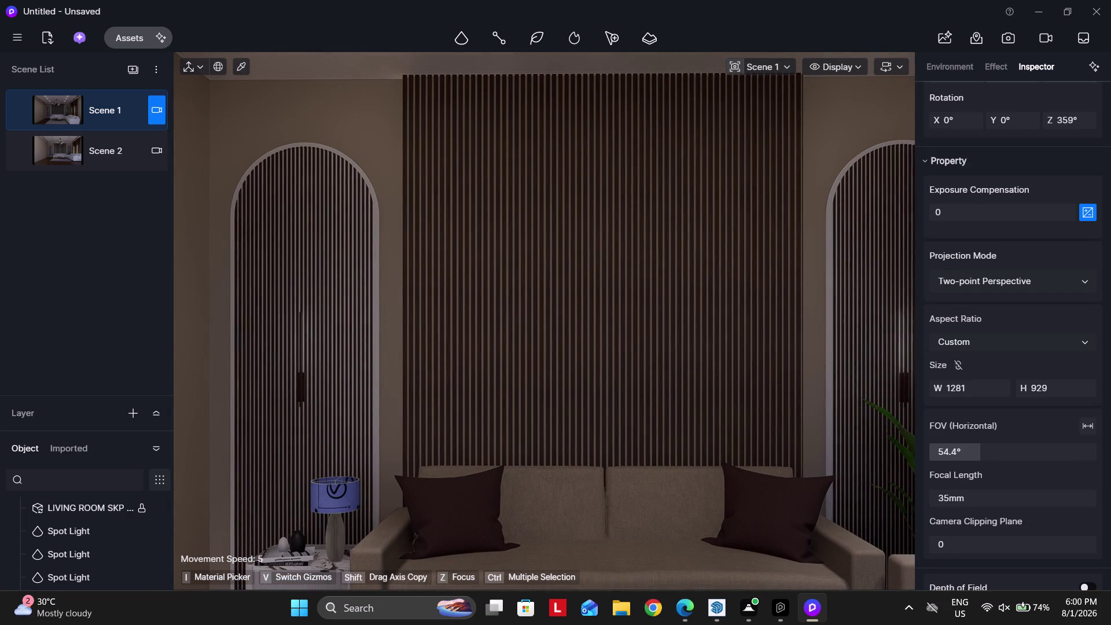
scroll(up, 3)
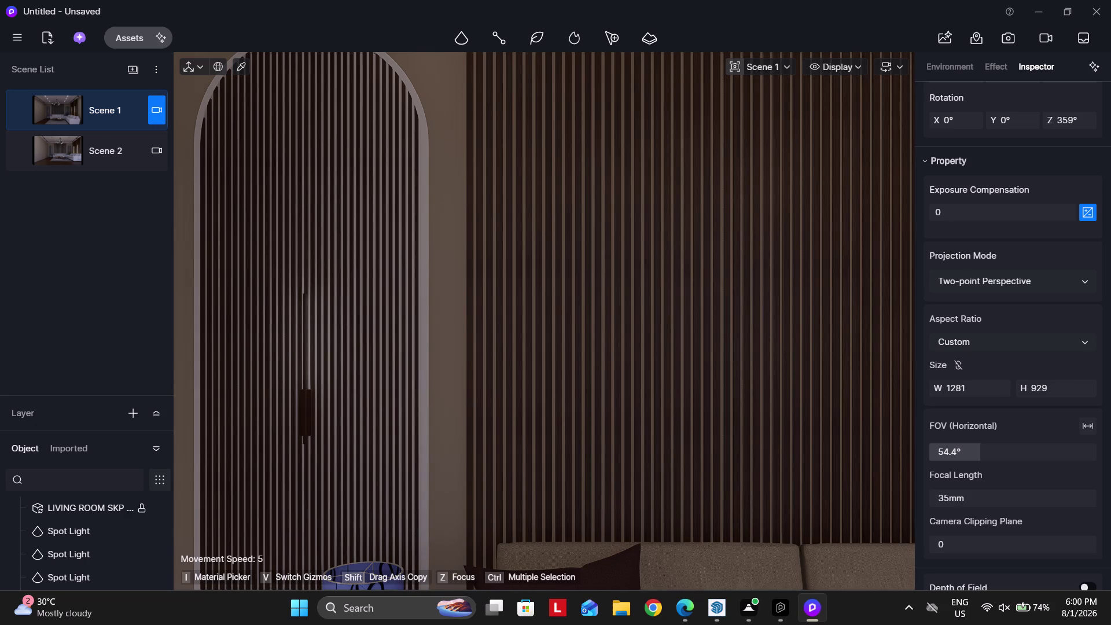
scroll(up, 3)
scroll(up, 3)
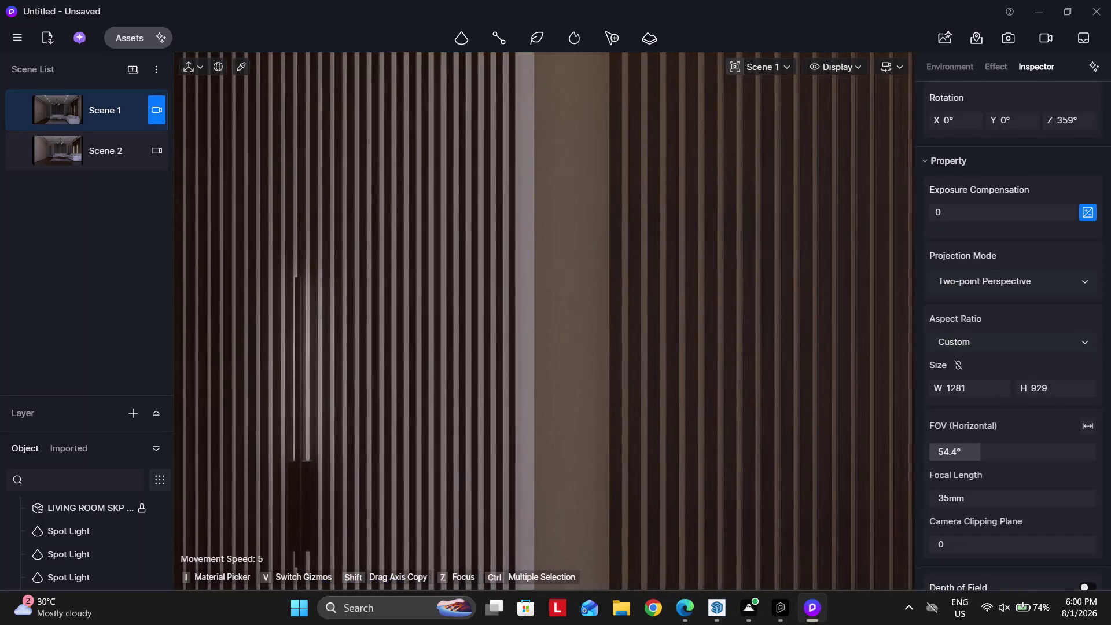
scroll(up, 3)
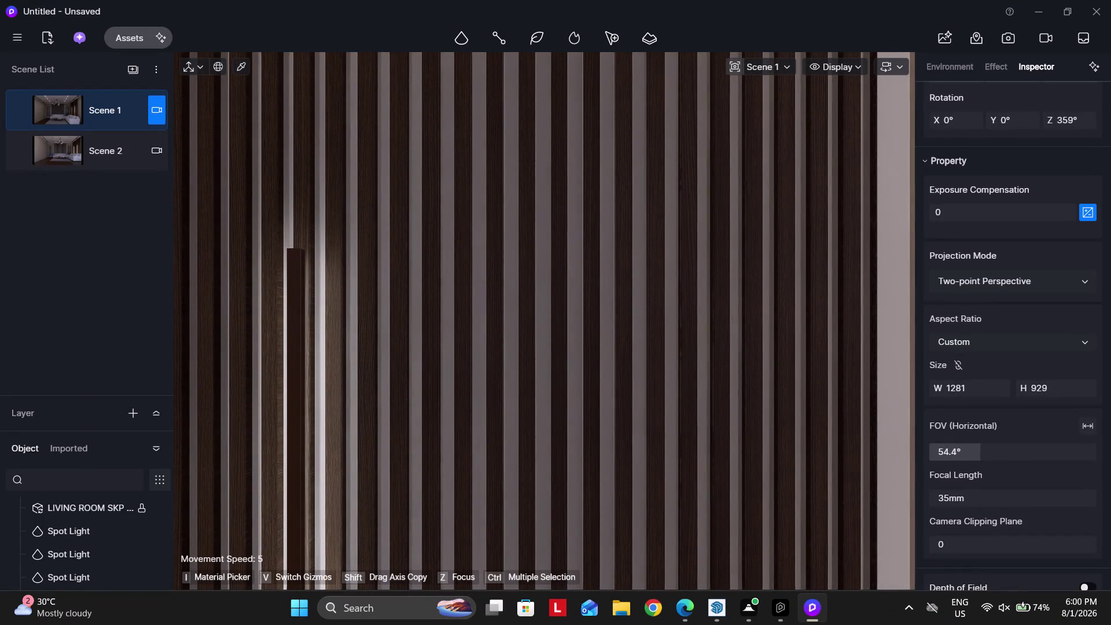
scroll(up, 3)
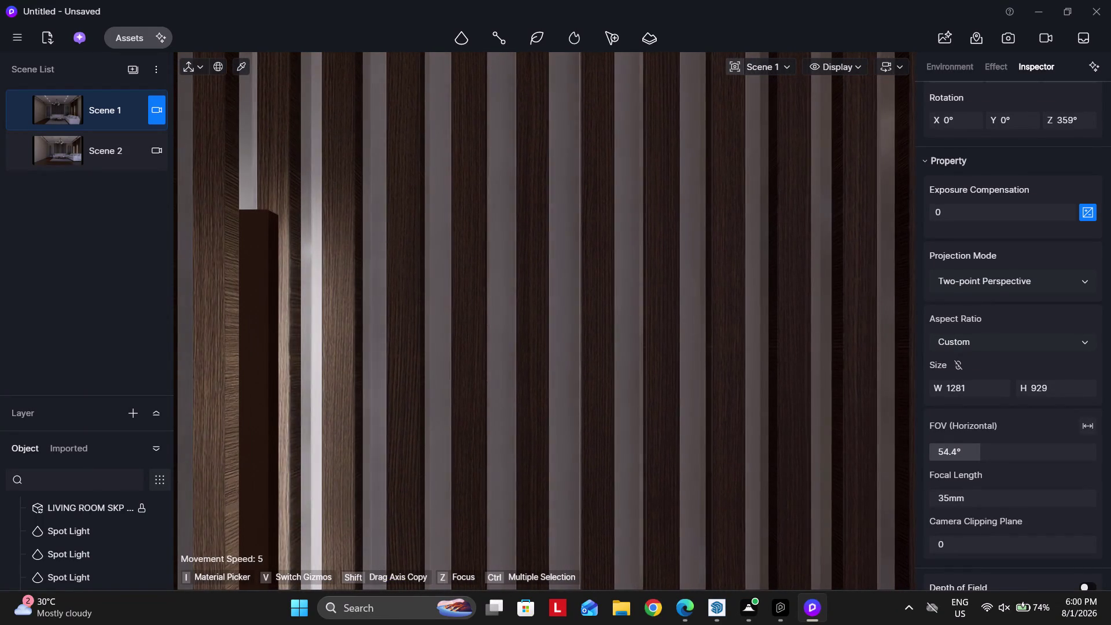
scroll(down, 3)
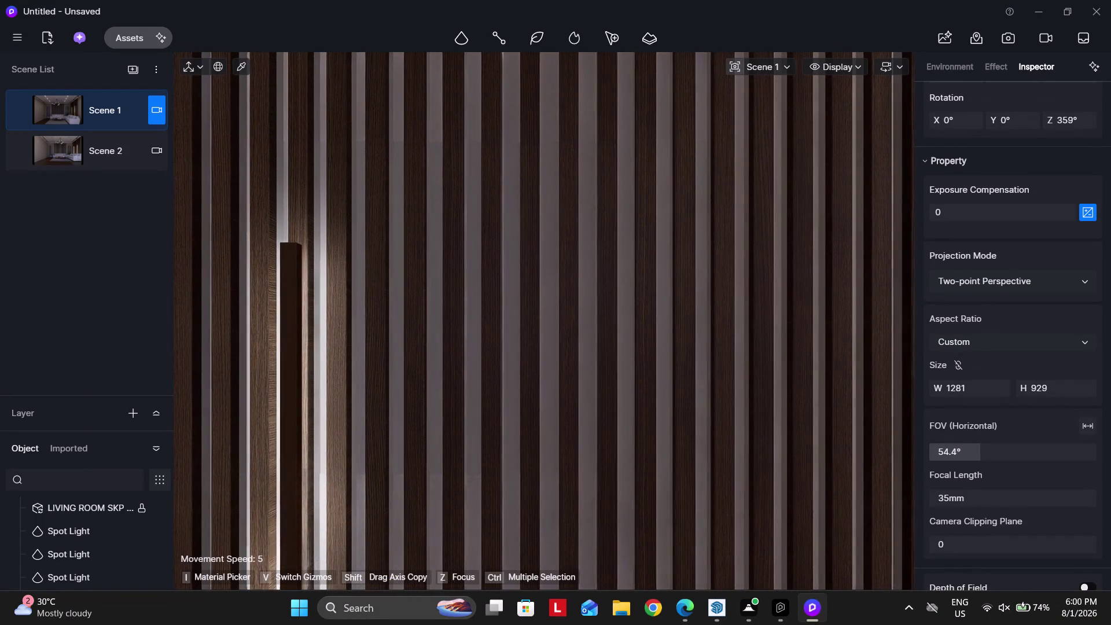